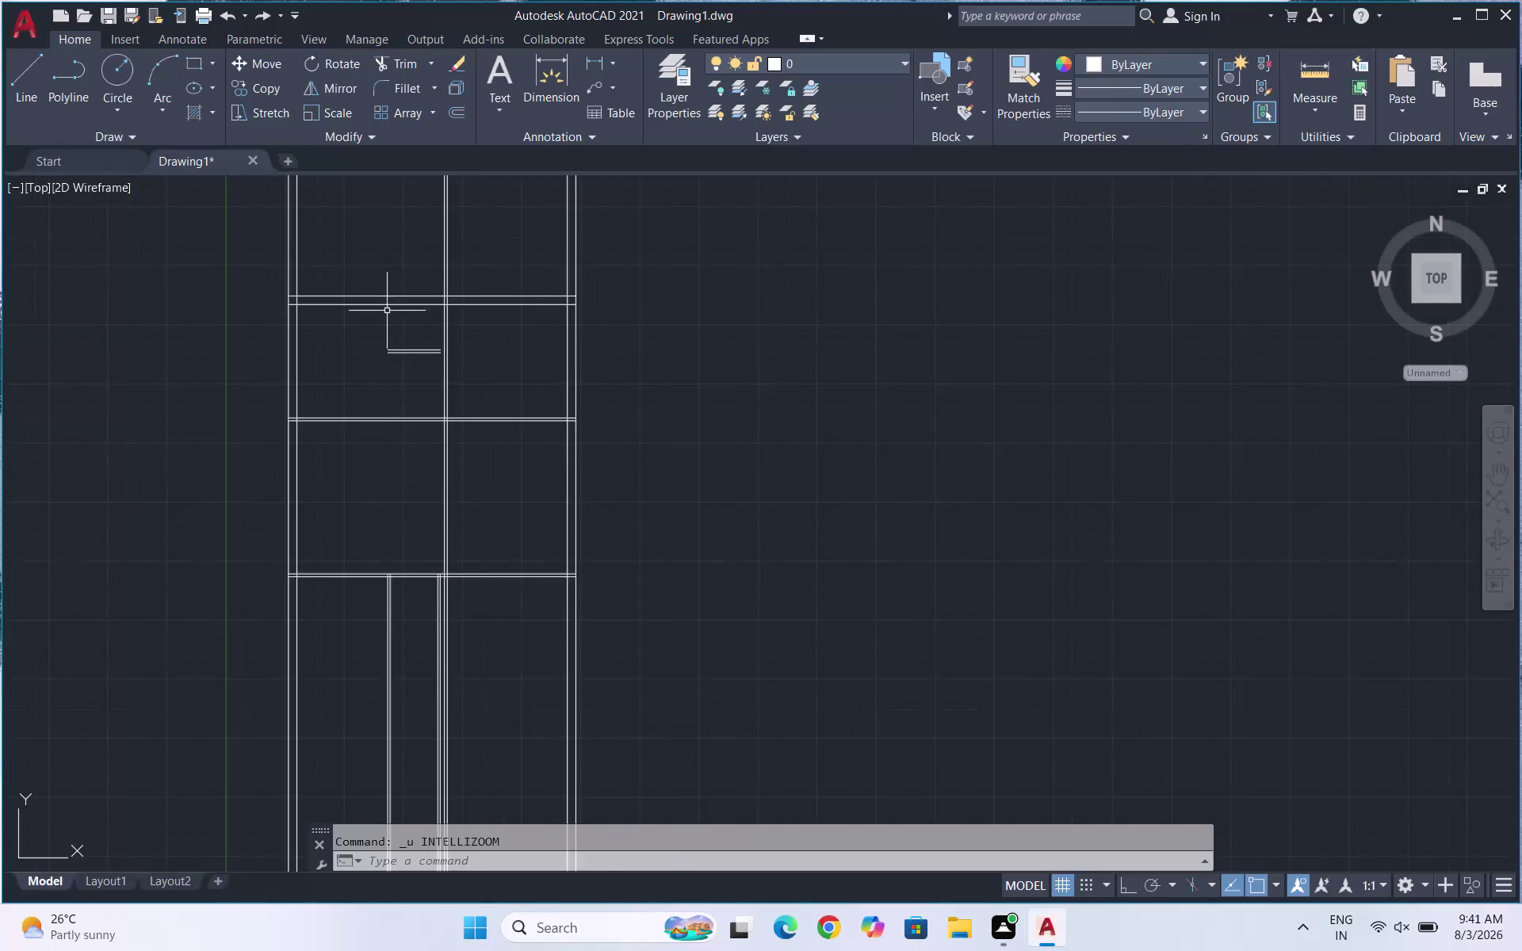
Undo the last two Offset operations.
key(ctrl+z)
key(ctrl+z)
scroll(down, 3)
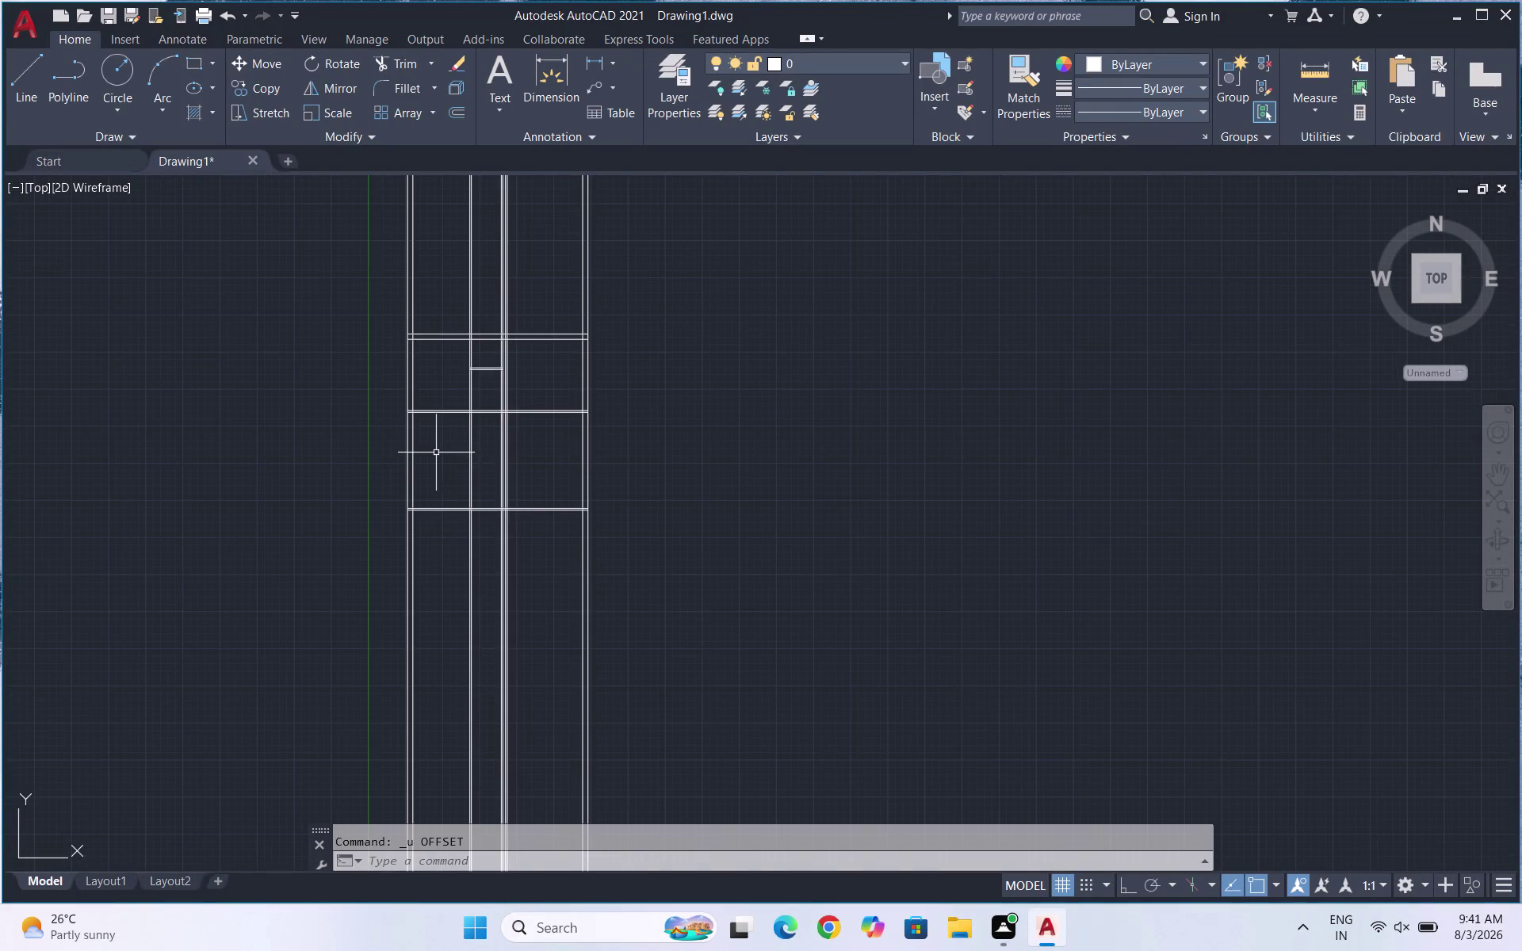
scroll(up, 3)
scroll(down, 3)
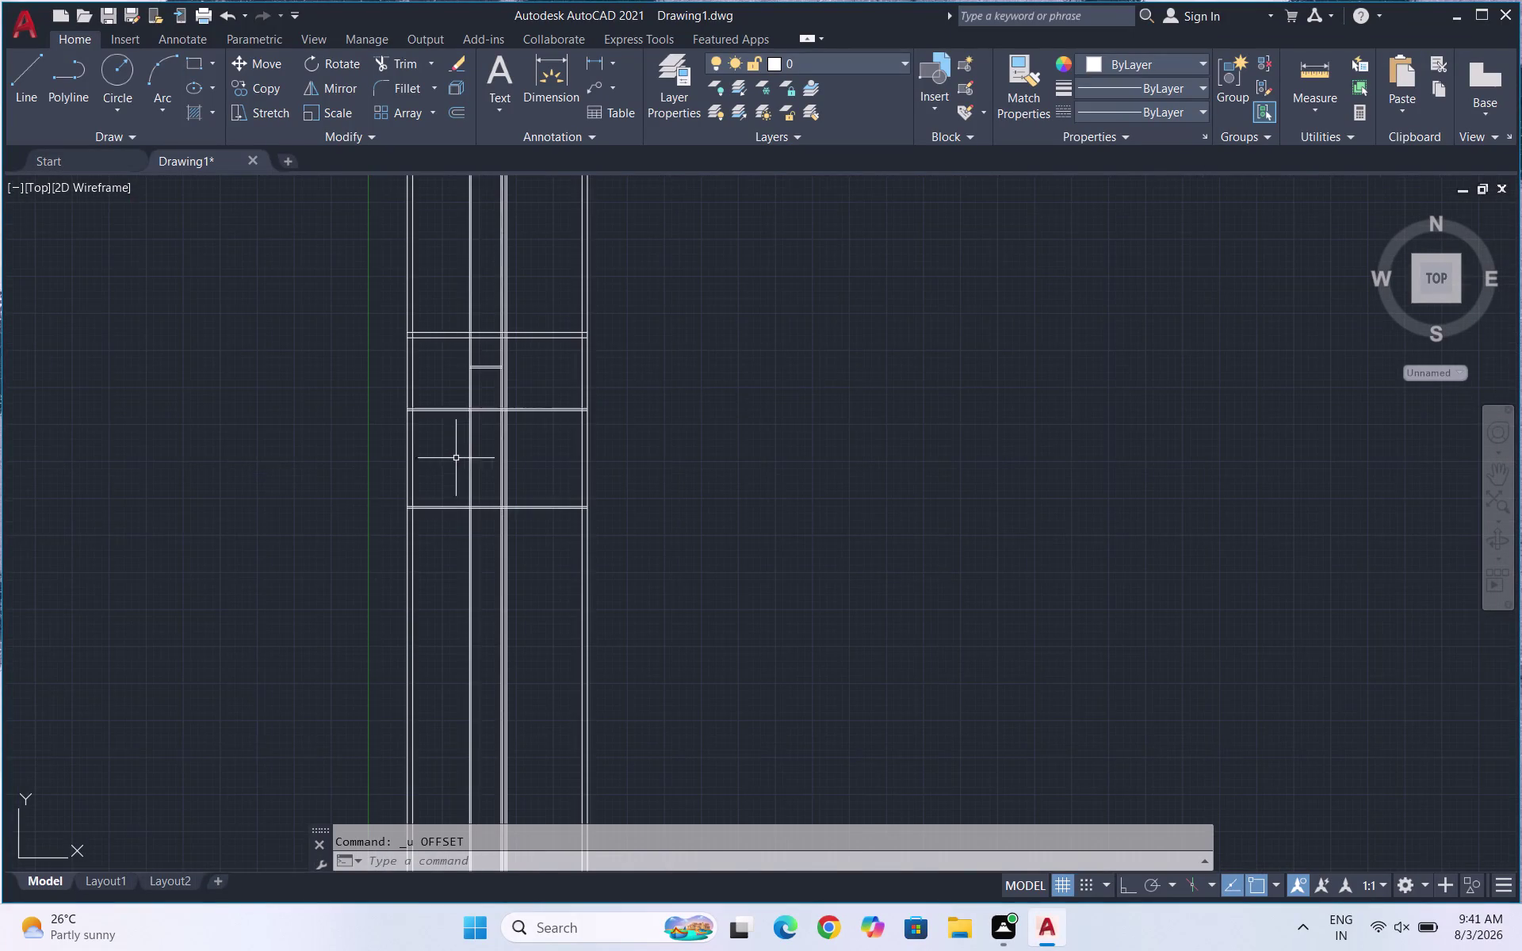
scroll(up, 3)
Start Trim with TR, then pan and zoom around the partition lines.
text(T)
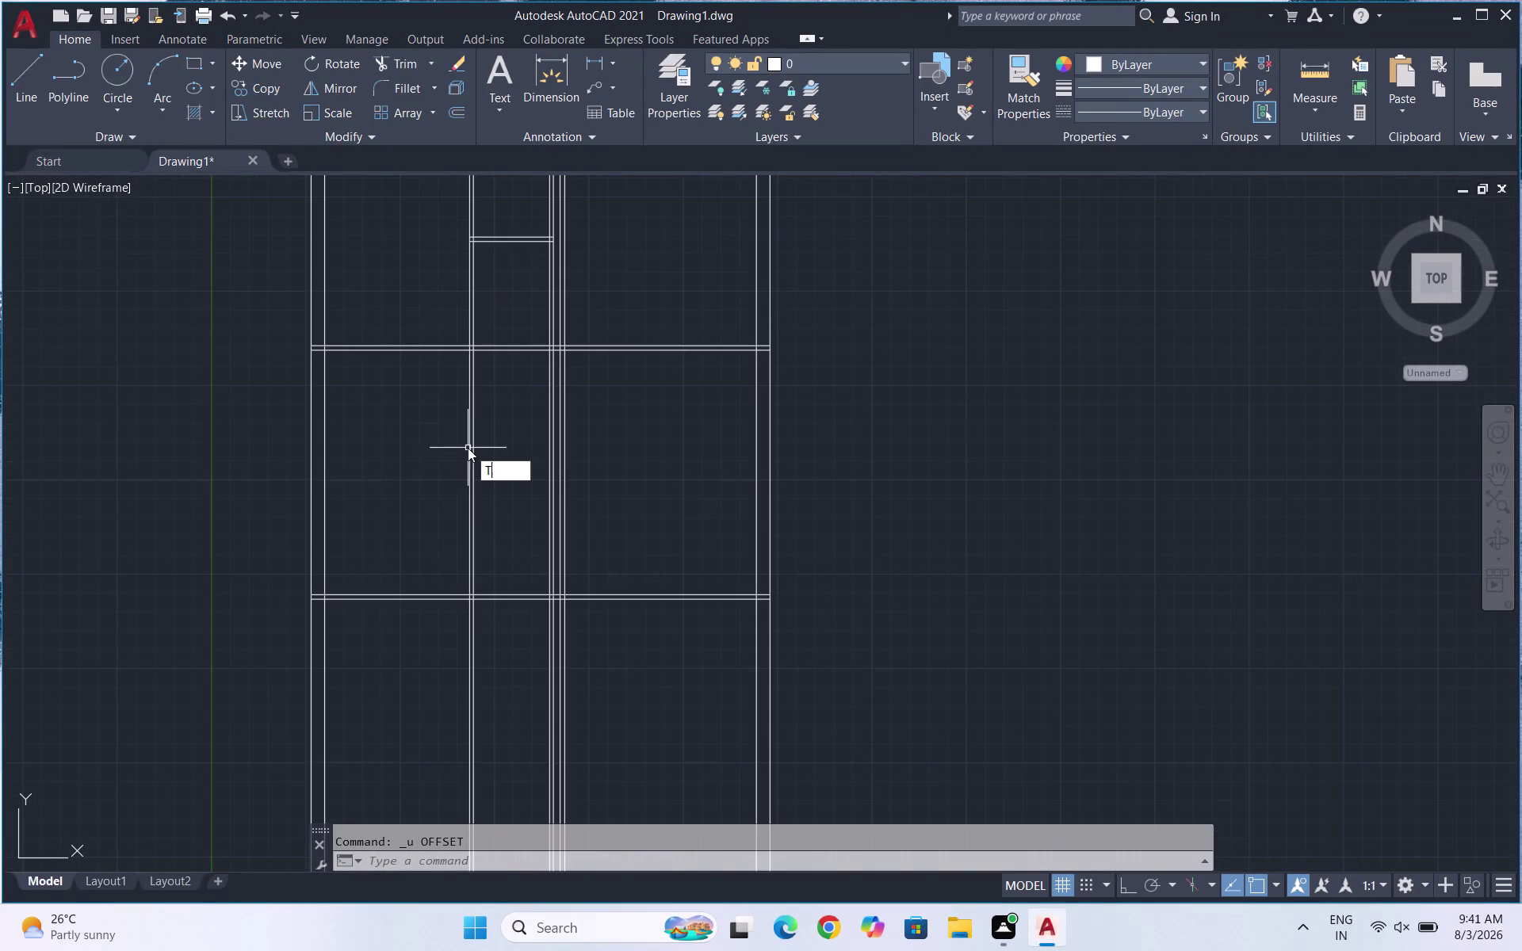
text(R)
key(Return)
key(Return)
drag(494, 473, 451, 488)
scroll(up, 3)
scroll(down, 3)
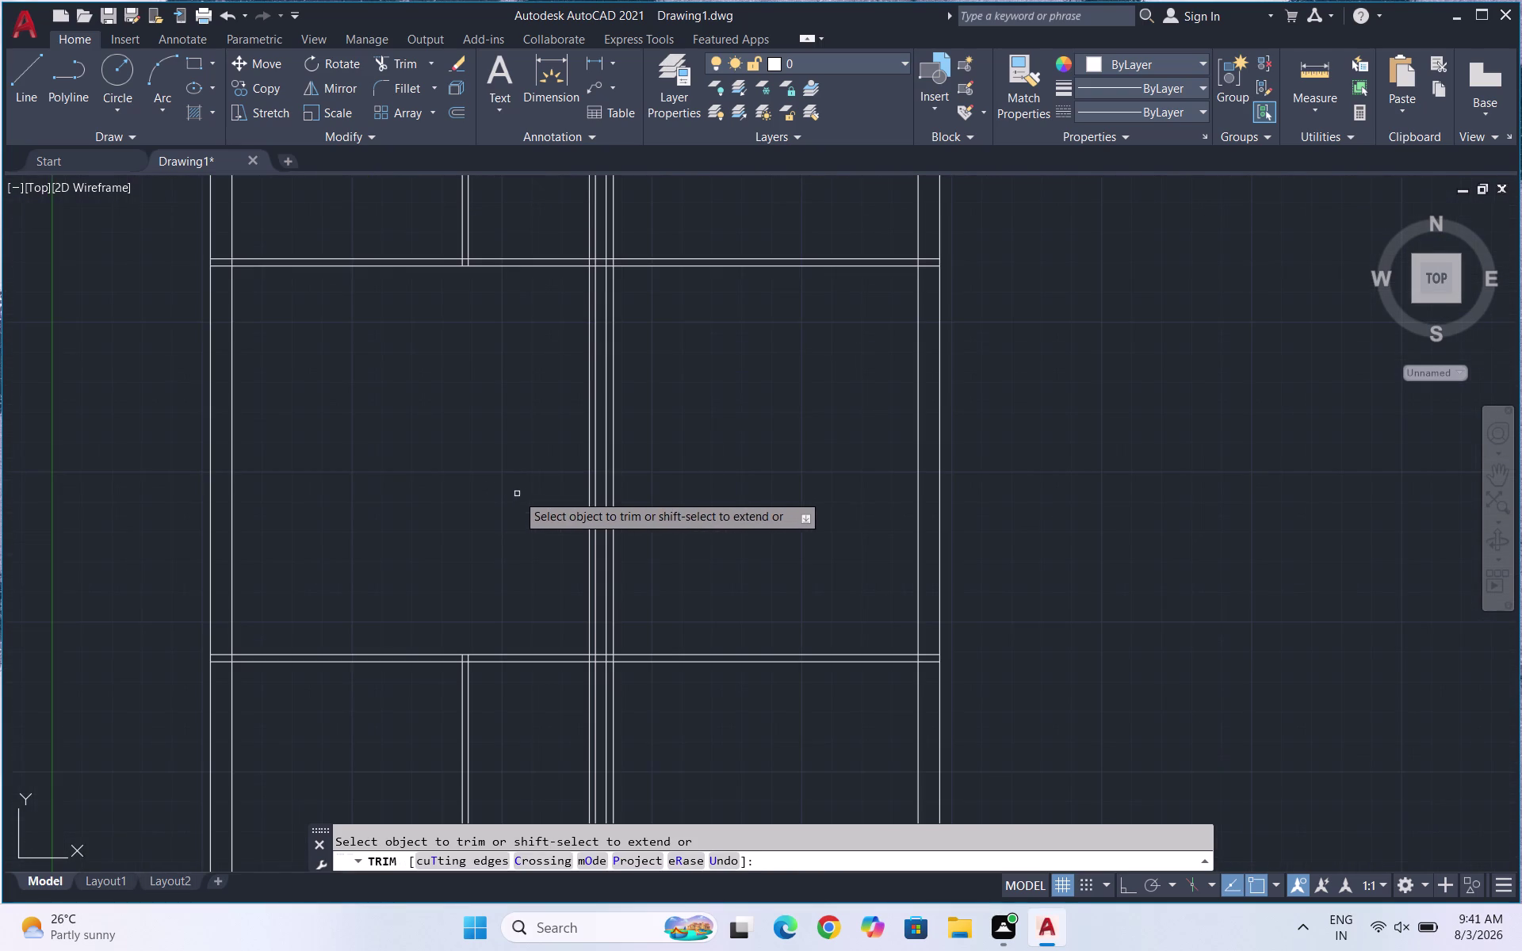
scroll(up, 3)
drag(630, 487, 521, 527)
scroll(down, 3)
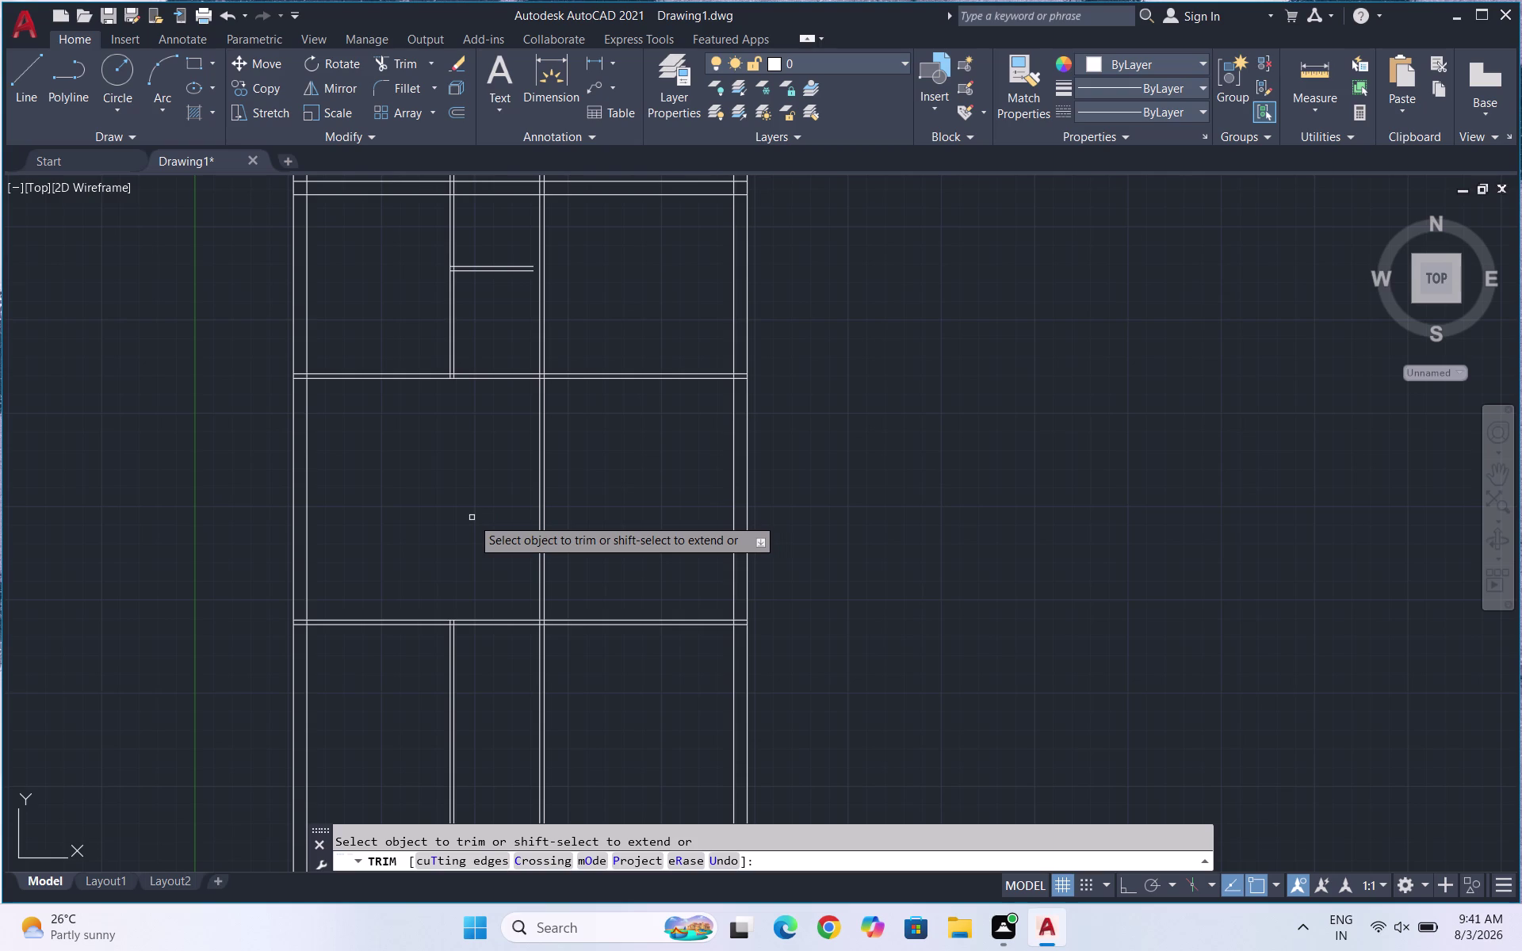
scroll(down, 3)
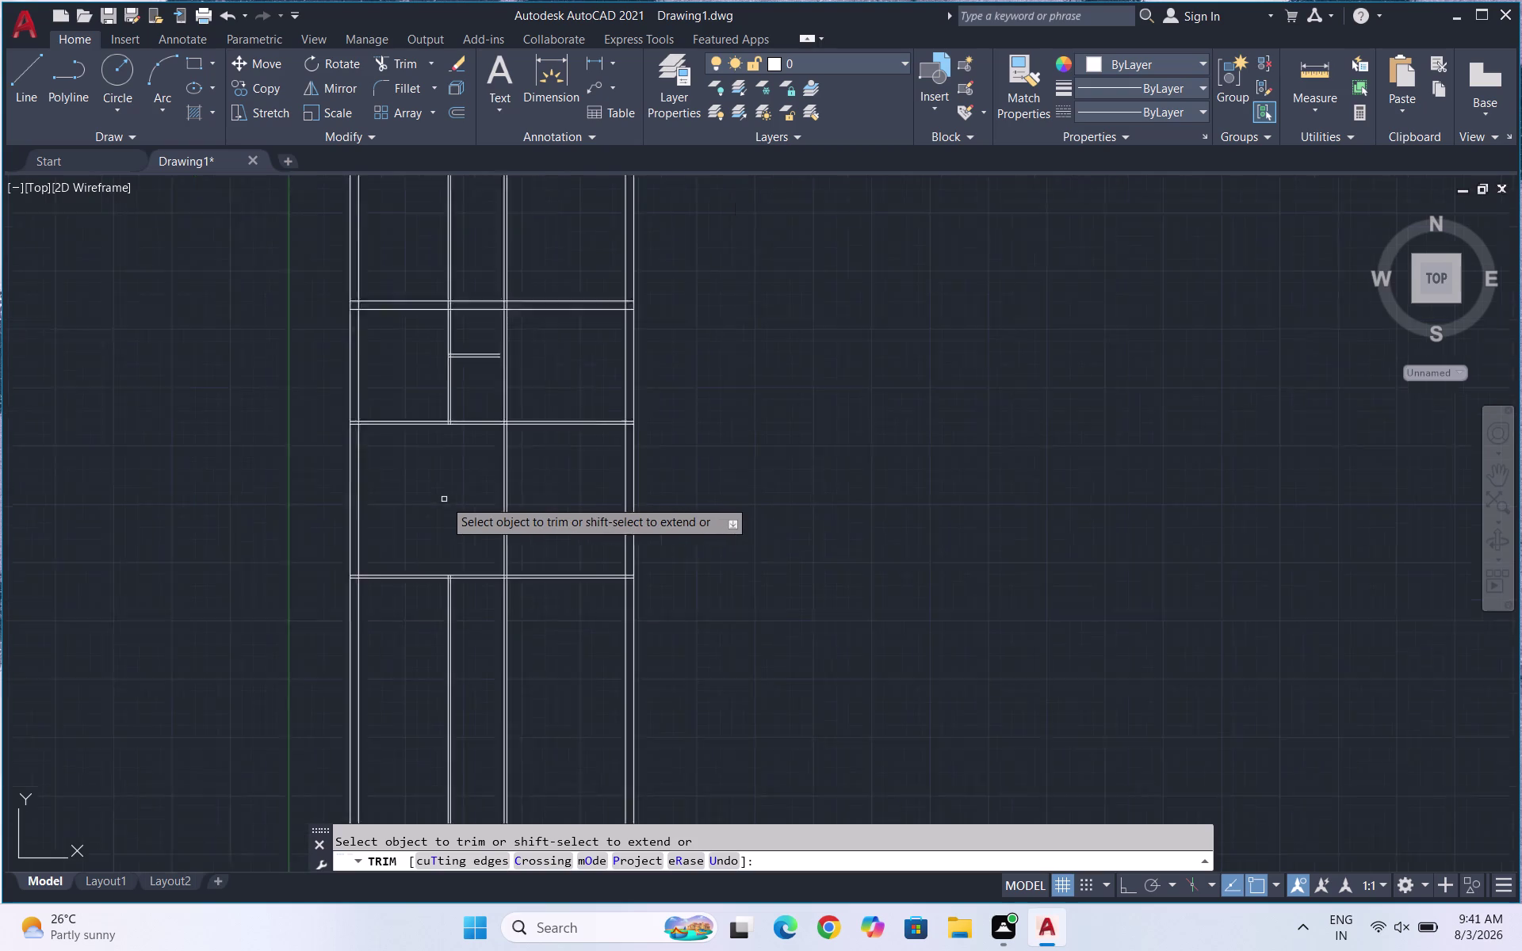
scroll(down, 3)
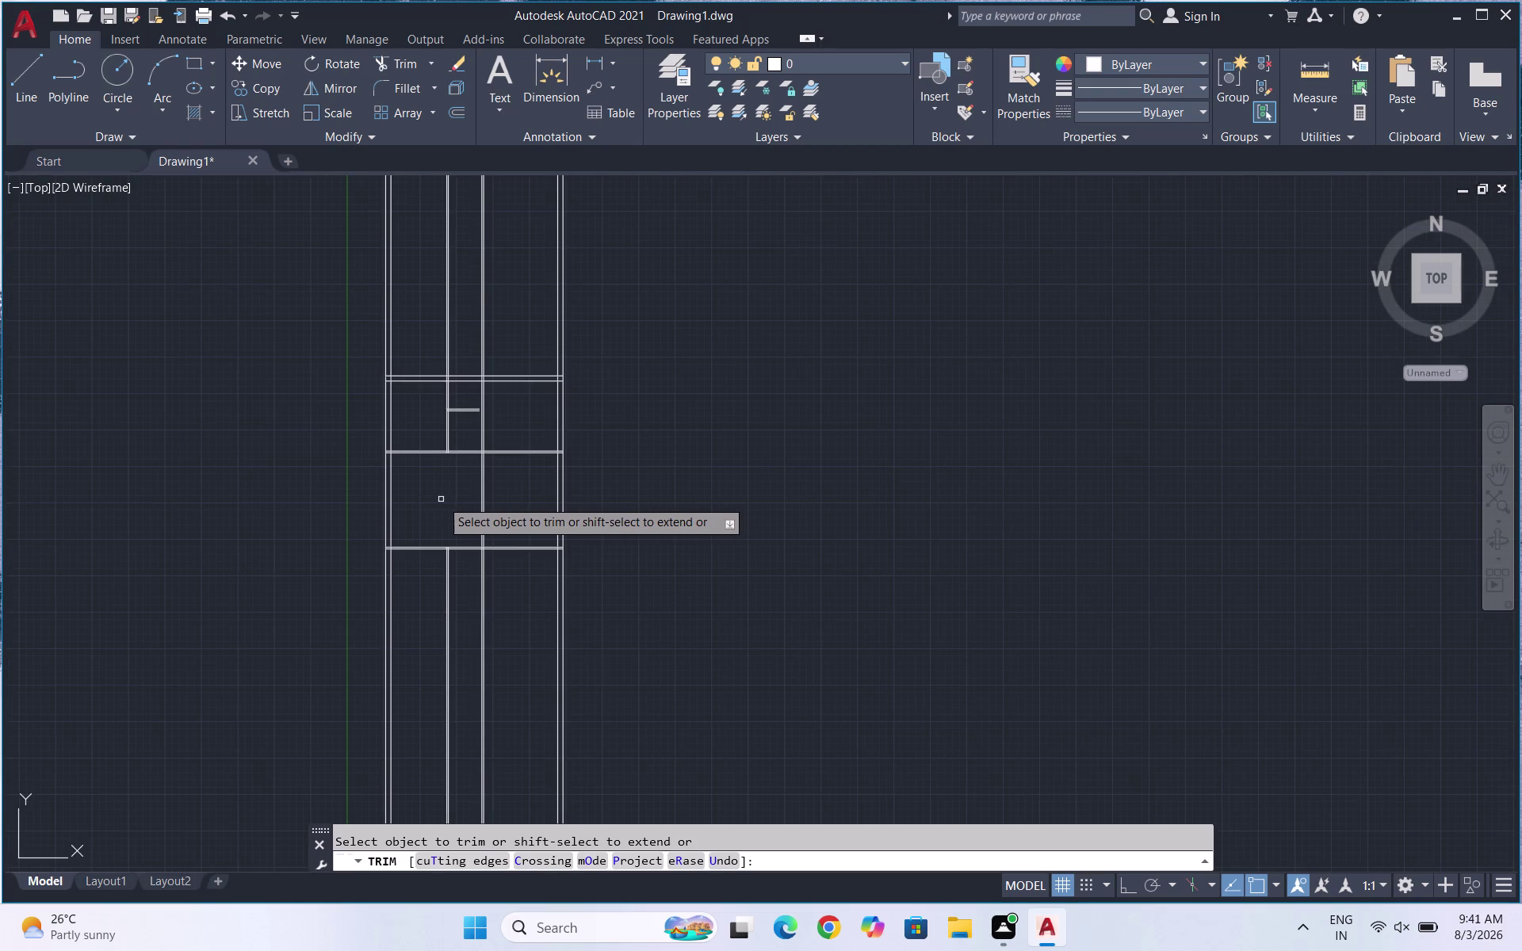
scroll(up, 3)
scroll(up, 3)
click(1301, 117)
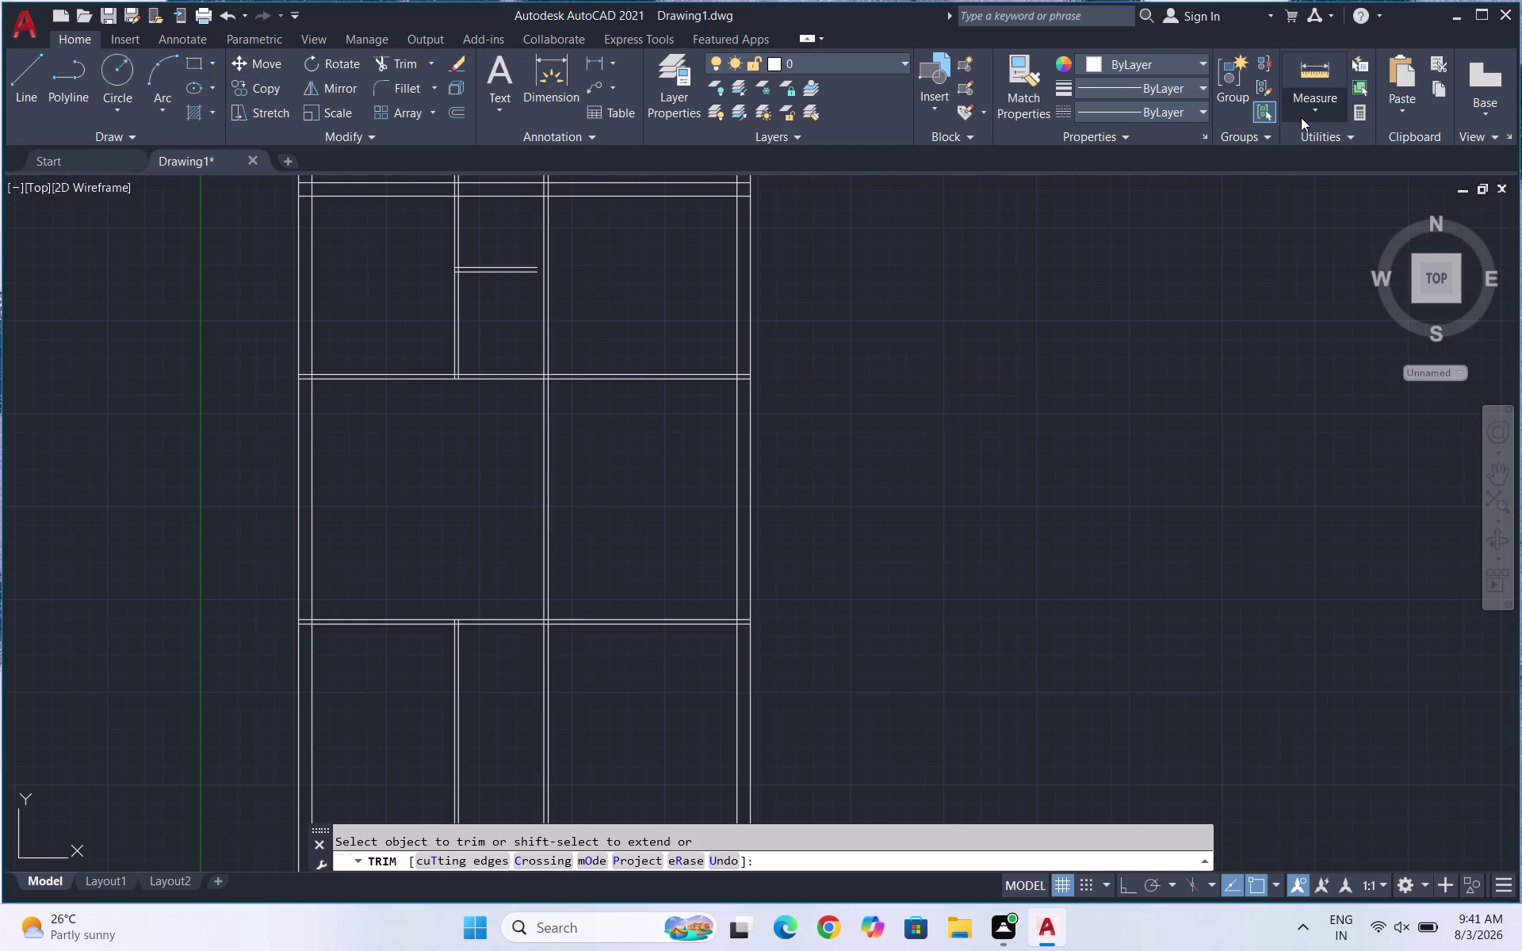
Measure the distance between the middle room's wall faces, reading 13', then zoom out.
click(1305, 129)
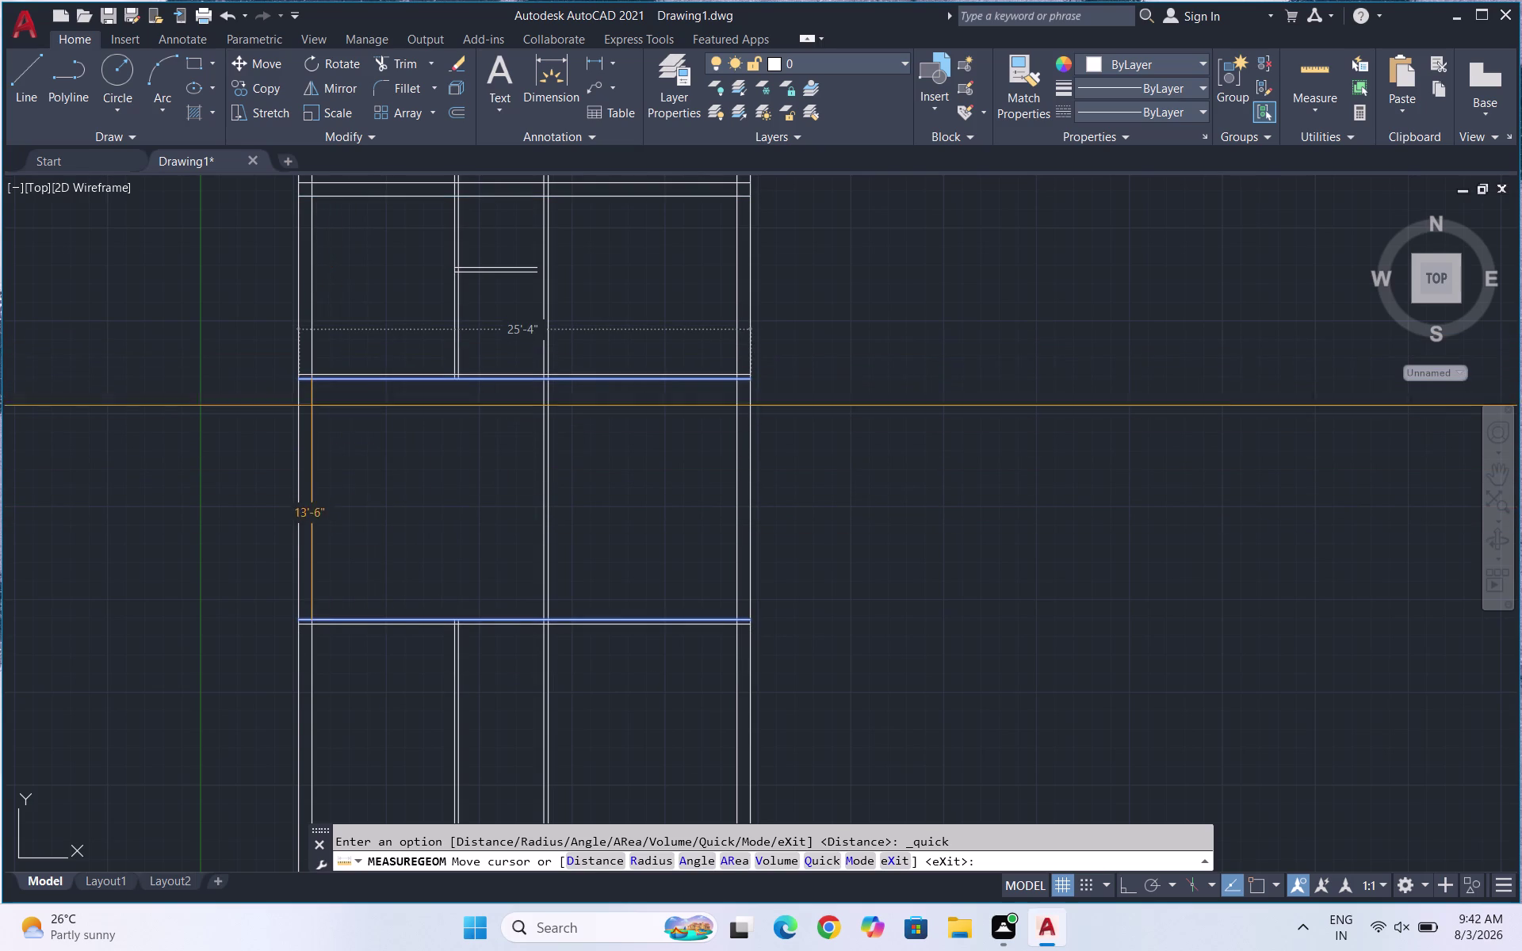
click(1326, 119)
click(1335, 195)
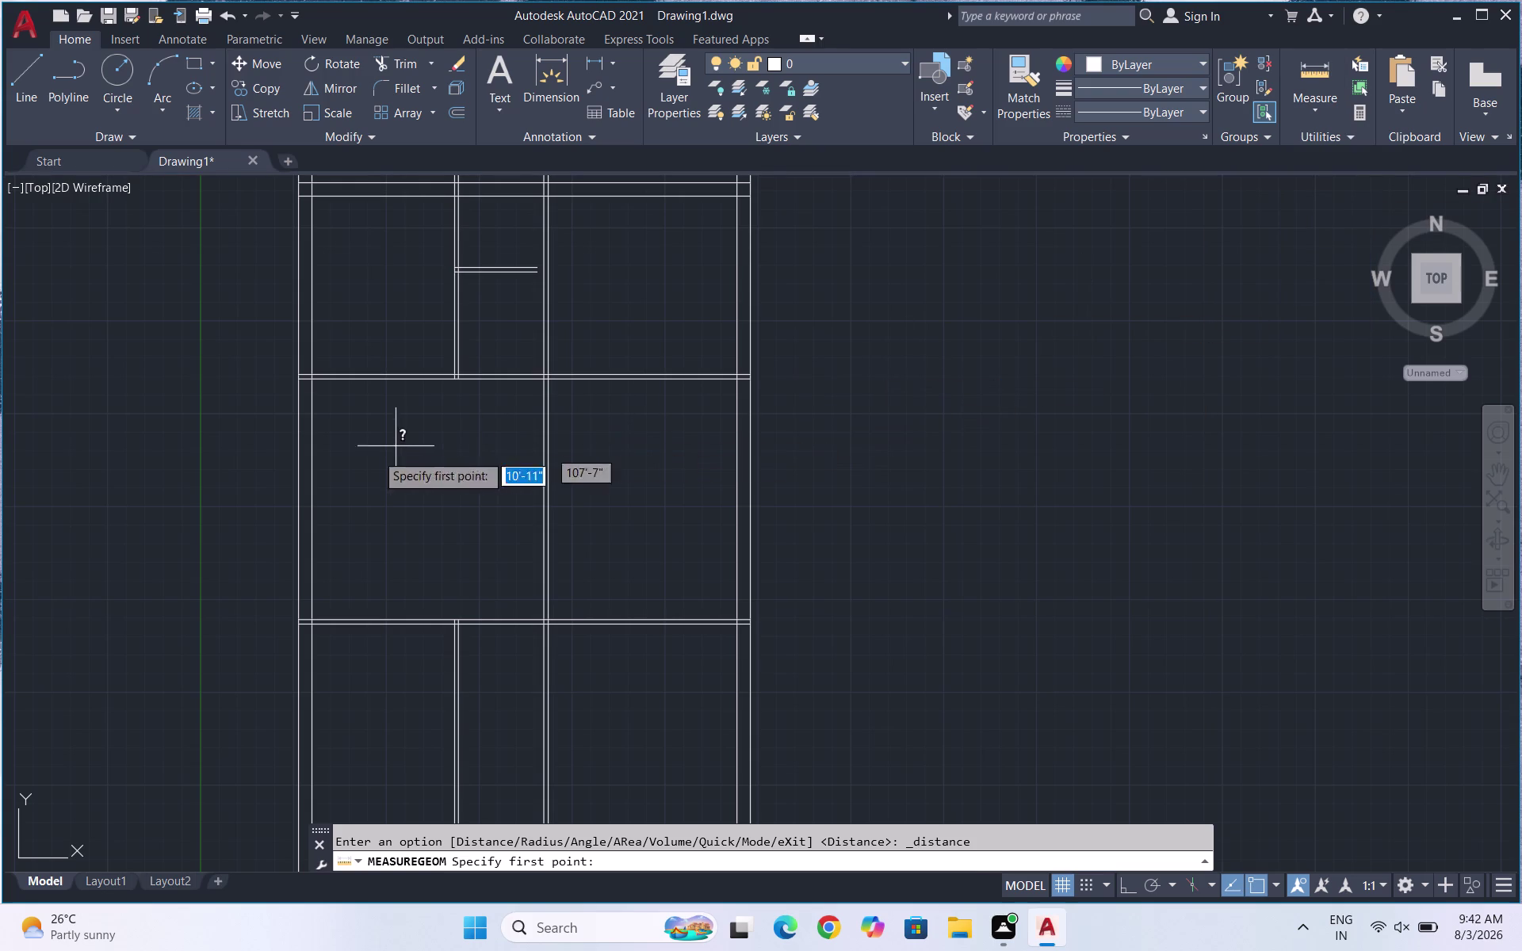
click(312, 486)
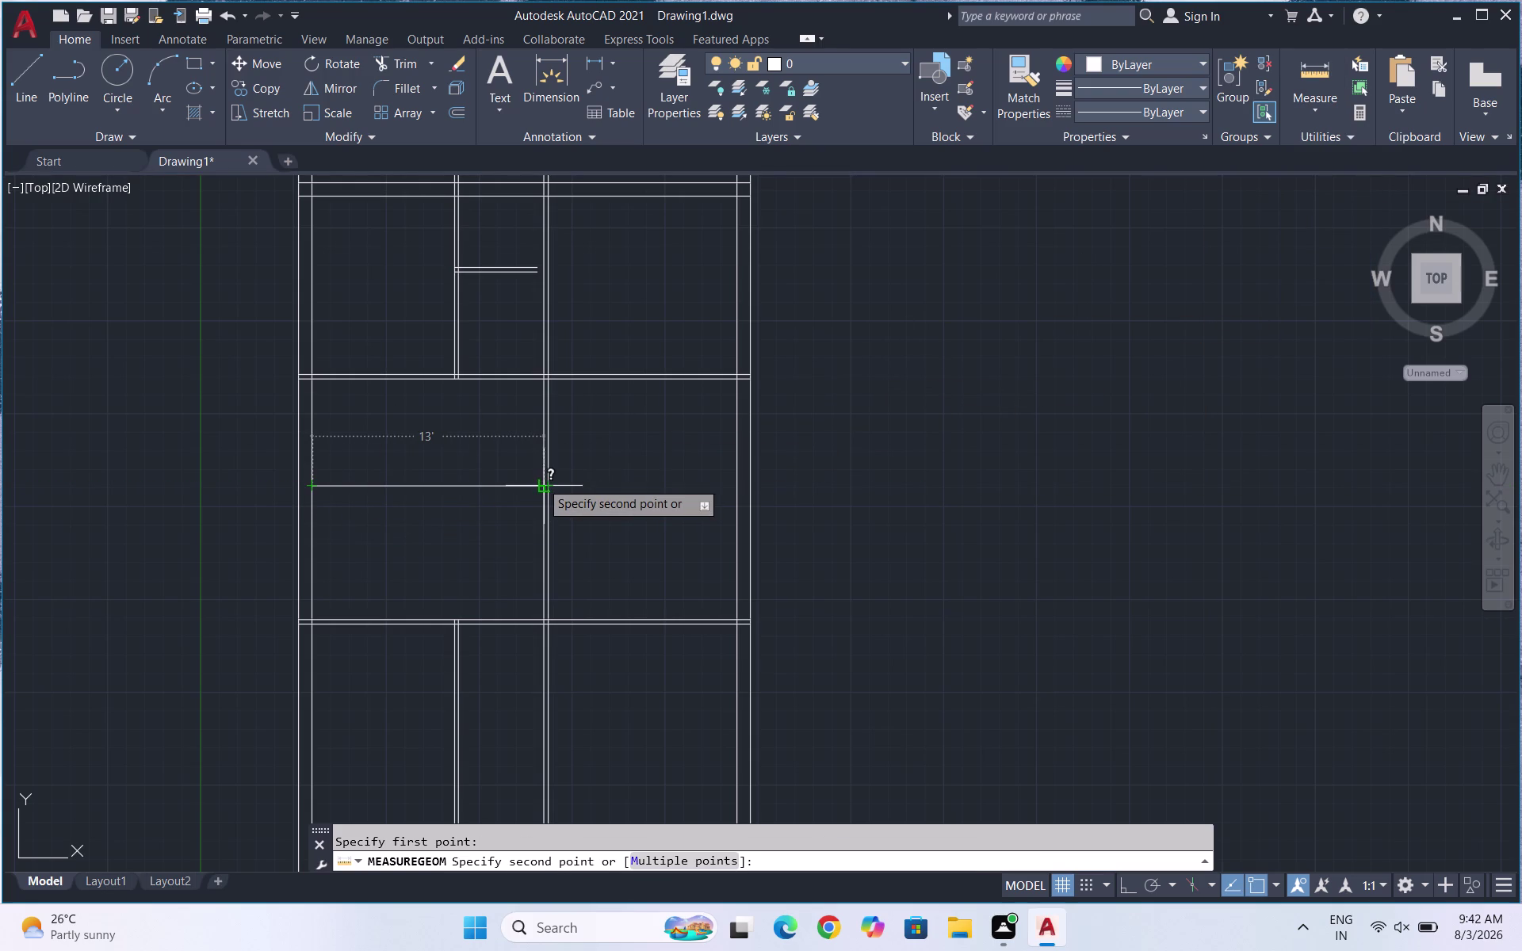
scroll(up, 3)
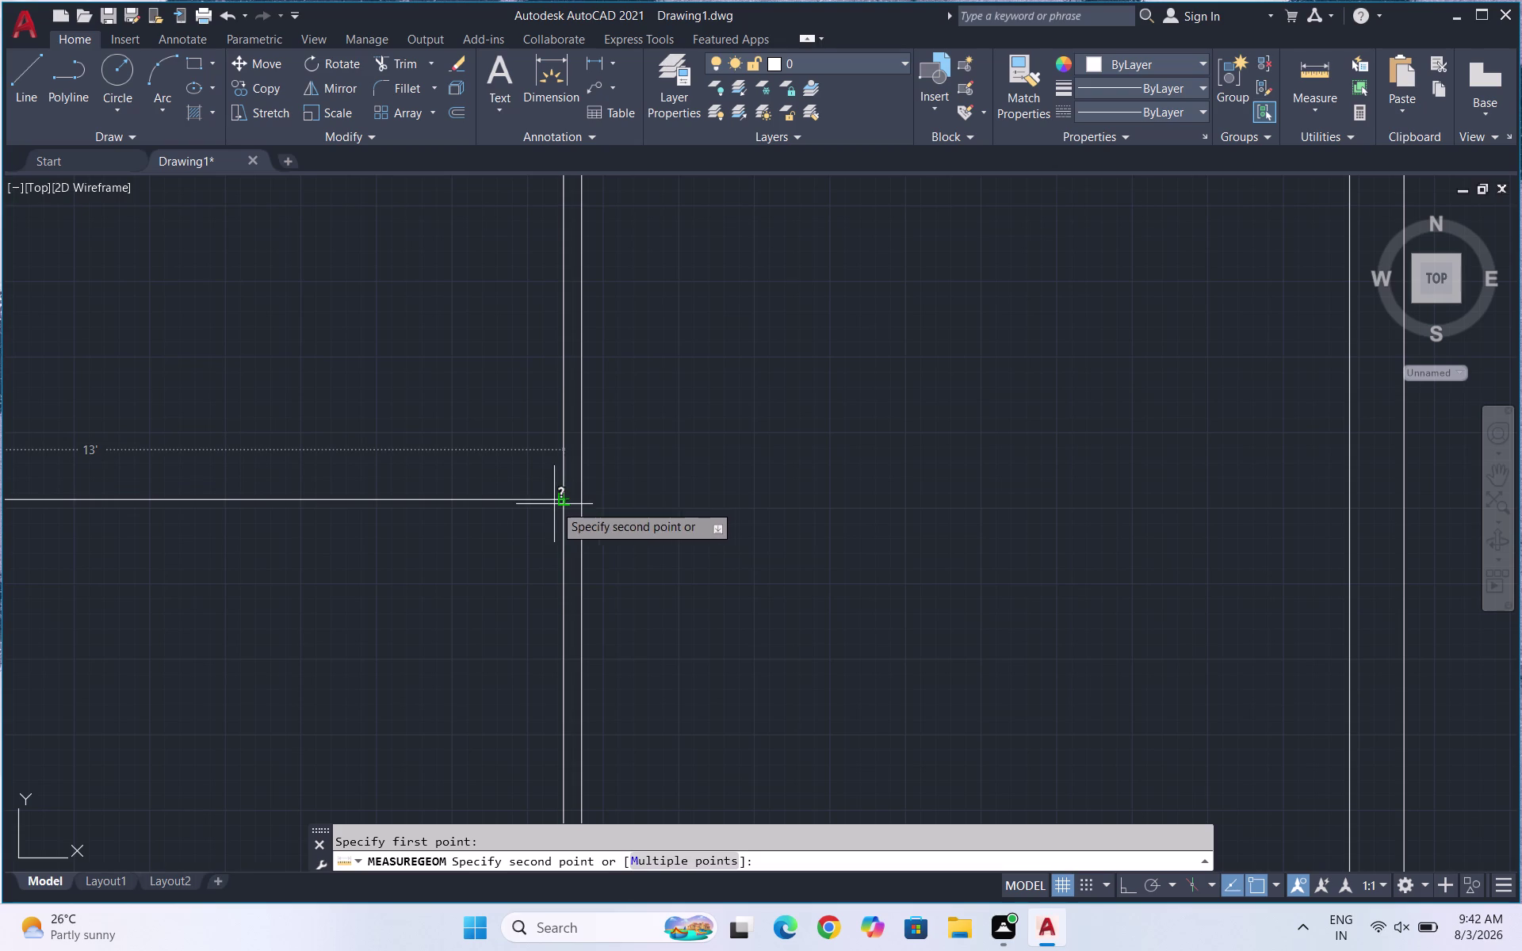
key(Escape)
scroll(down, 3)
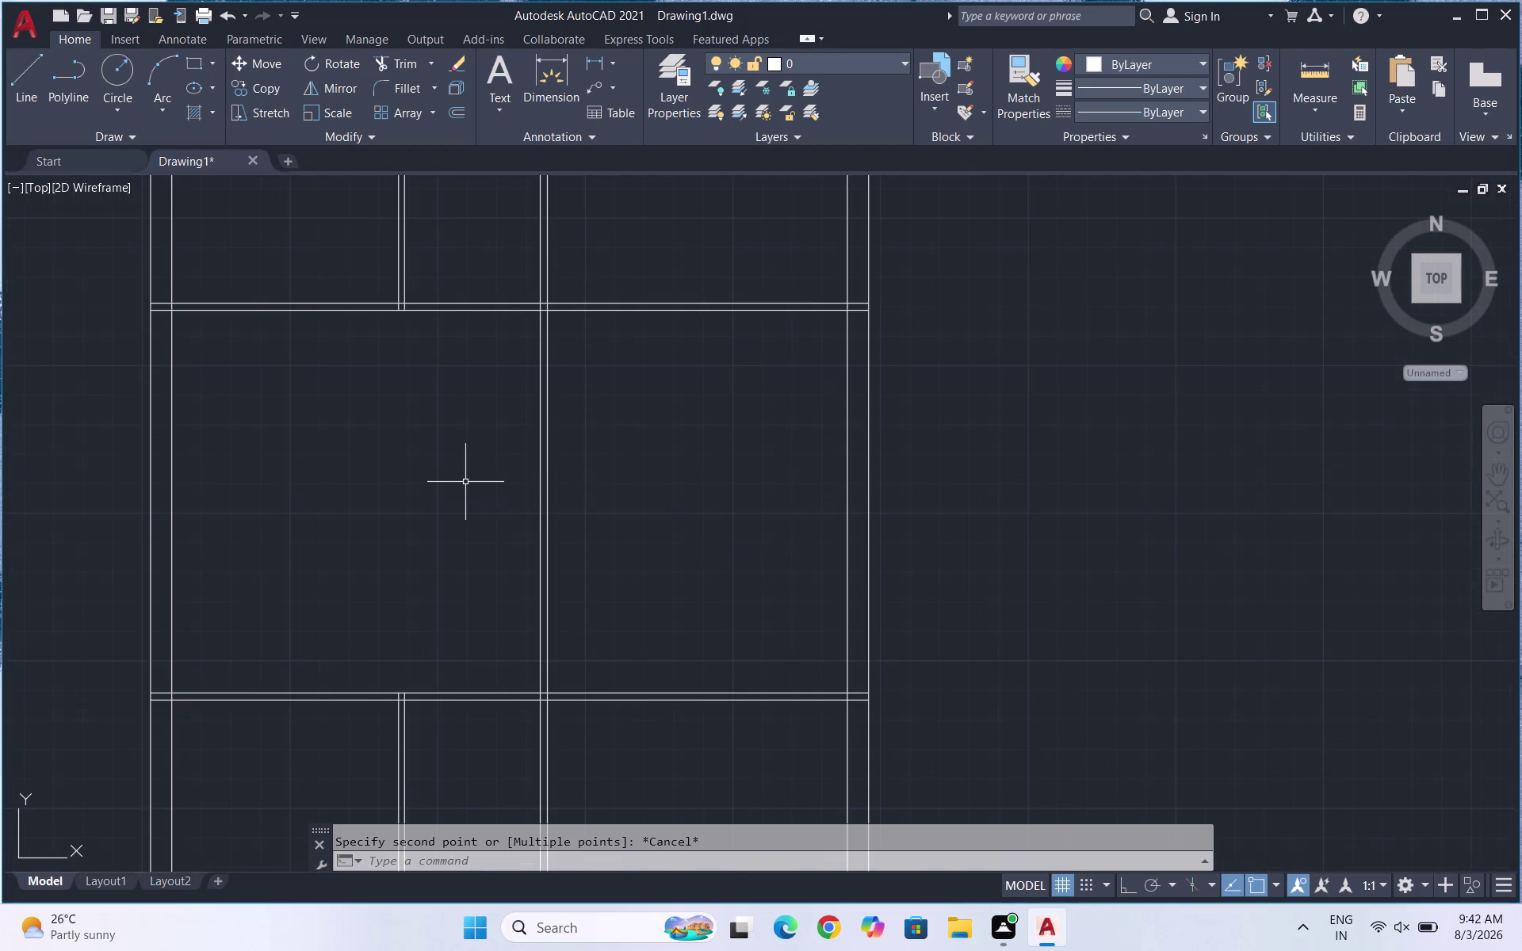
scroll(down, 3)
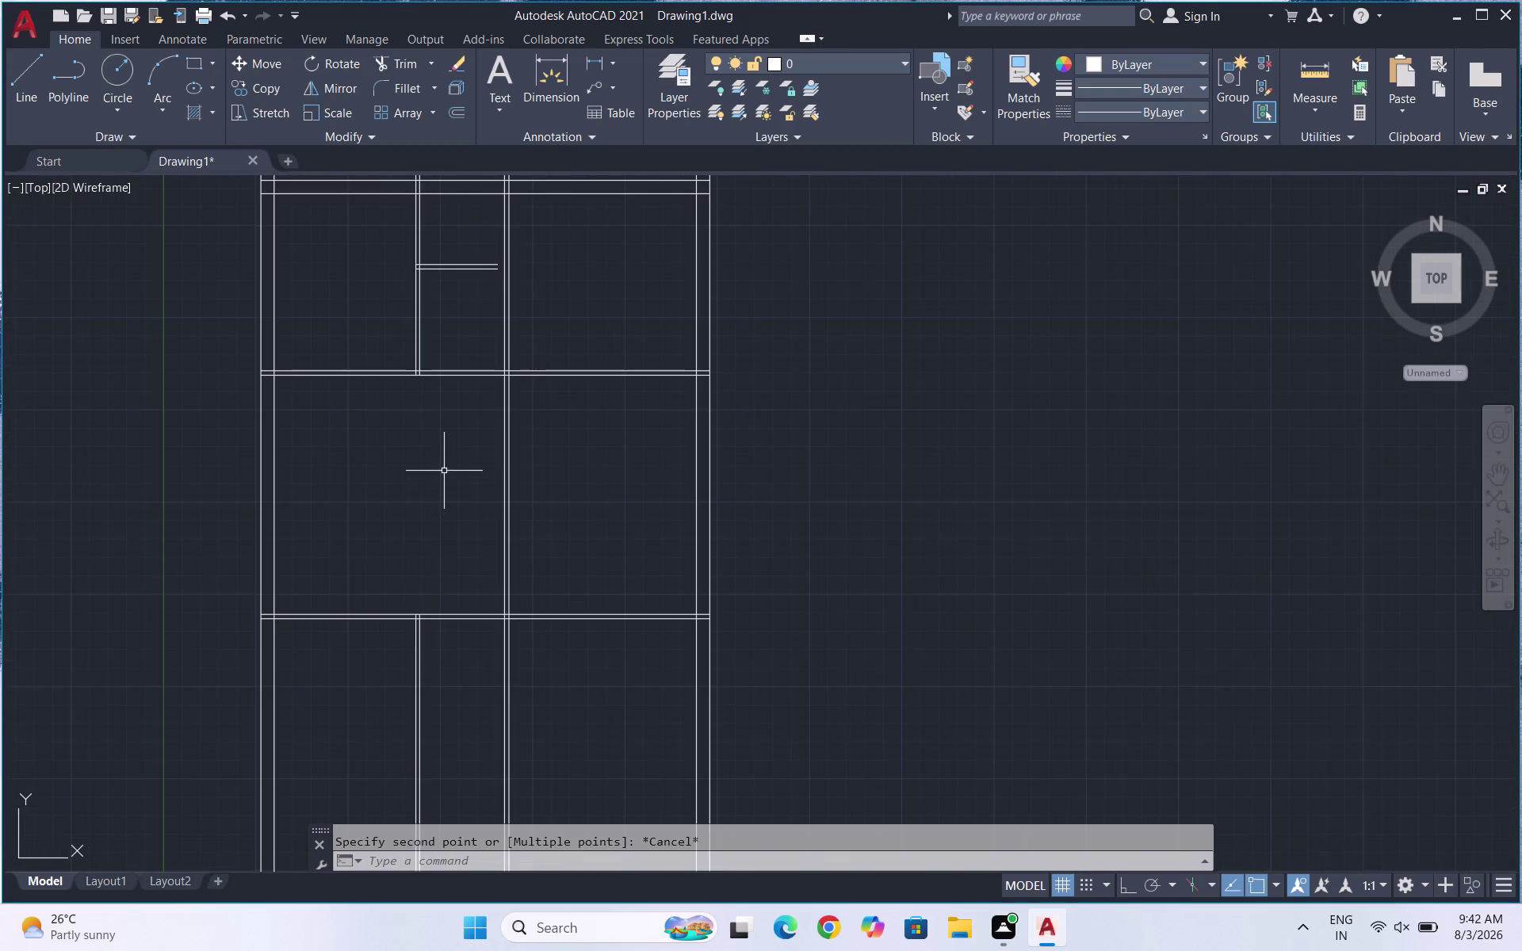
scroll(down, 3)
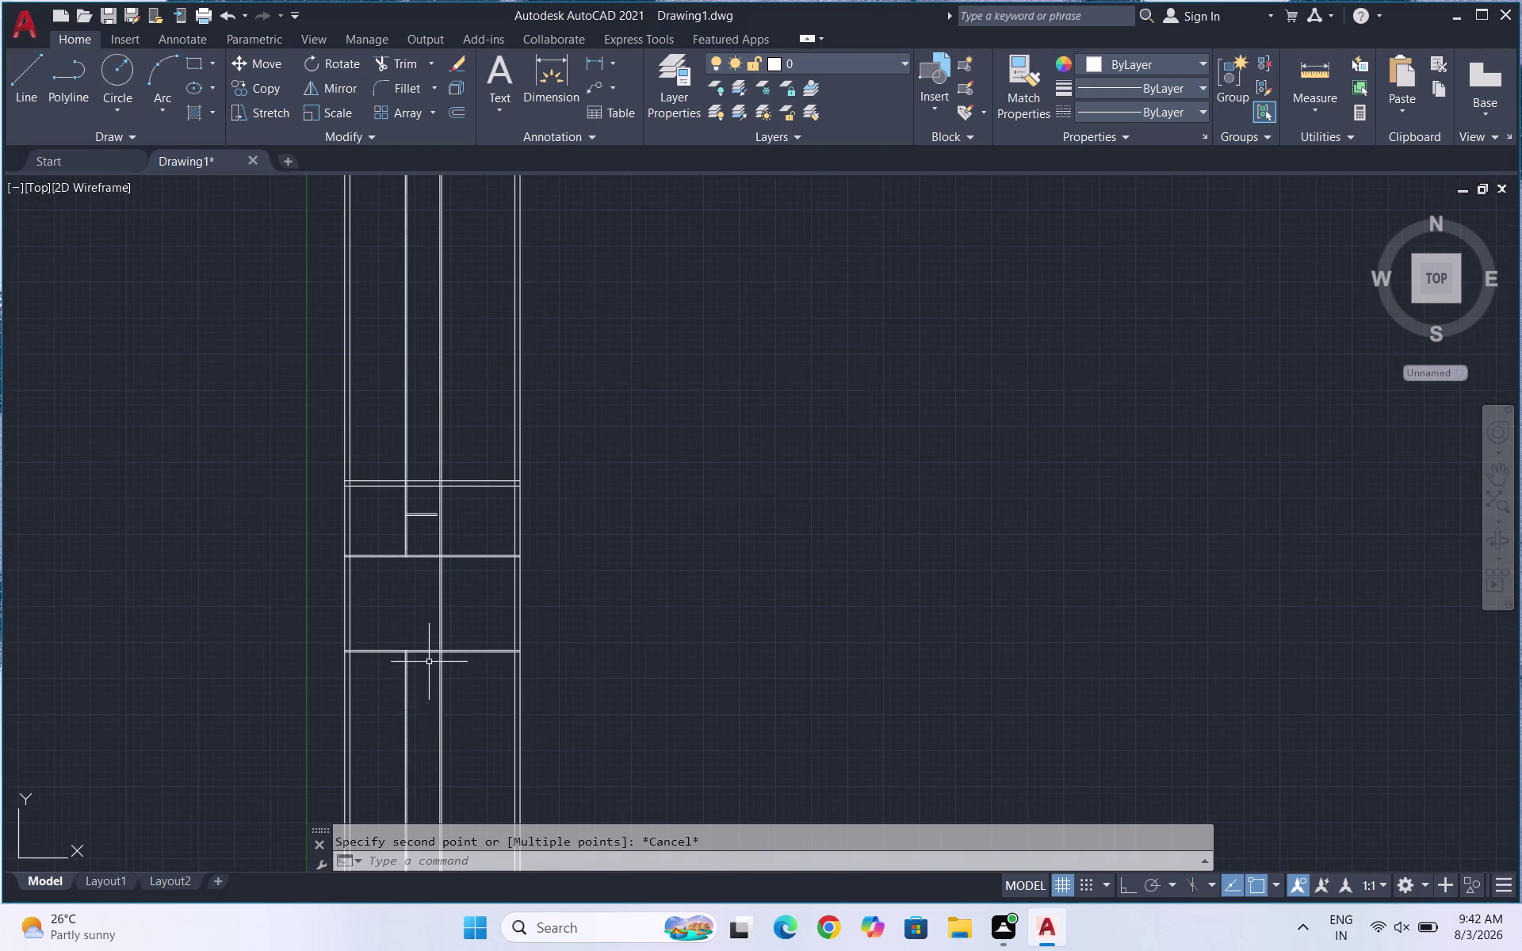
scroll(down, 3)
scroll(up, 3)
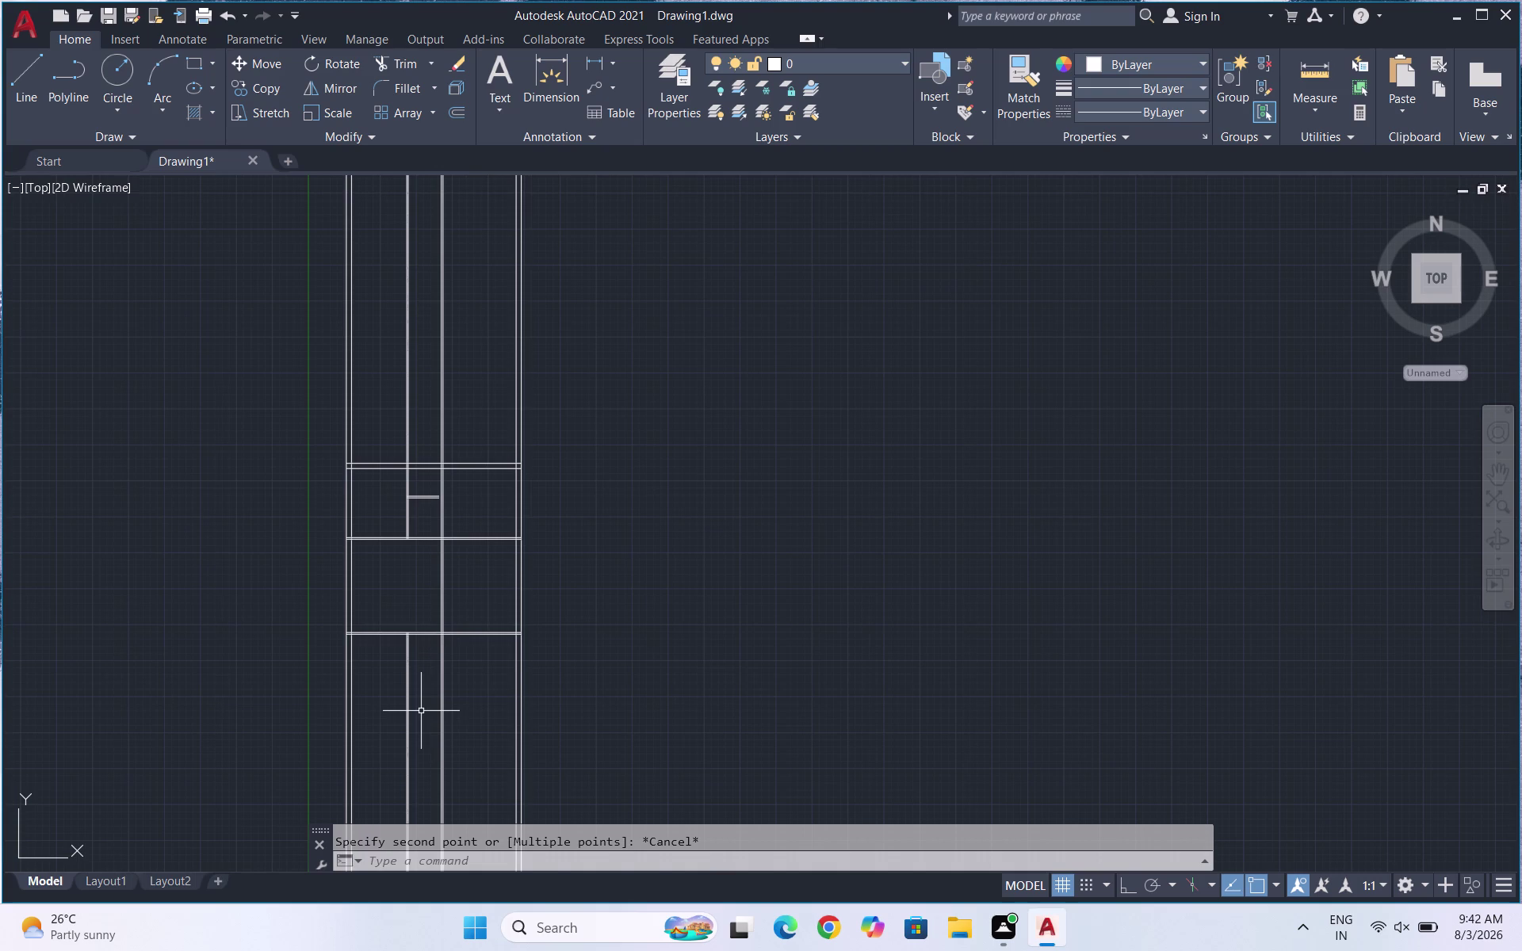
scroll(up, 3)
Try offsetting the wall line at 10' and then at 9", cancelling both.
key(o)
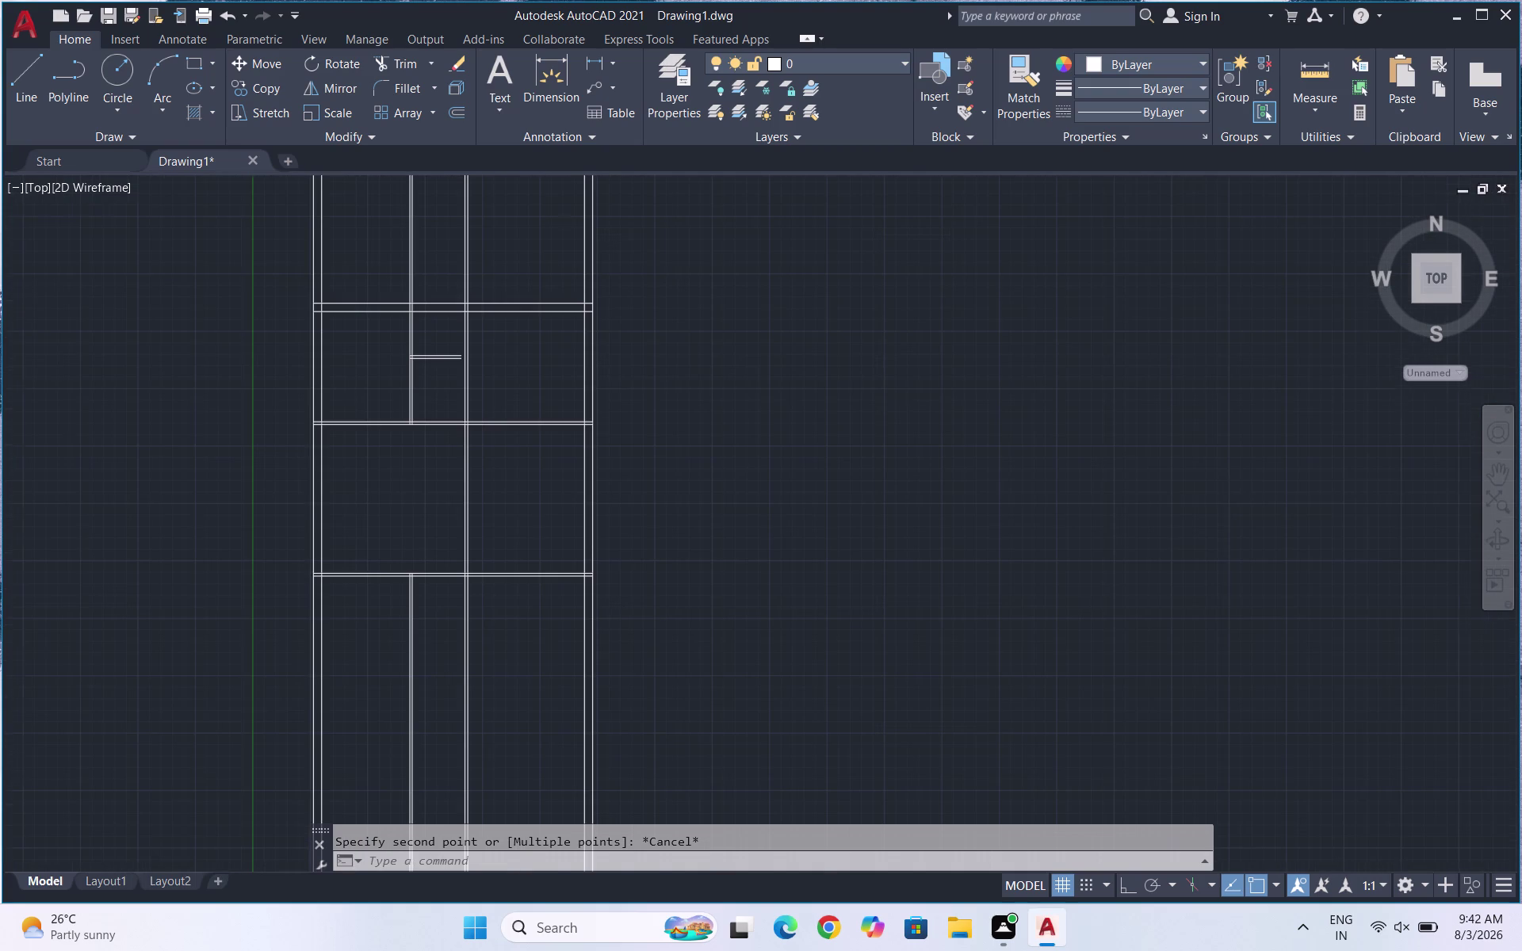
key(Return)
text(10')
key(Return)
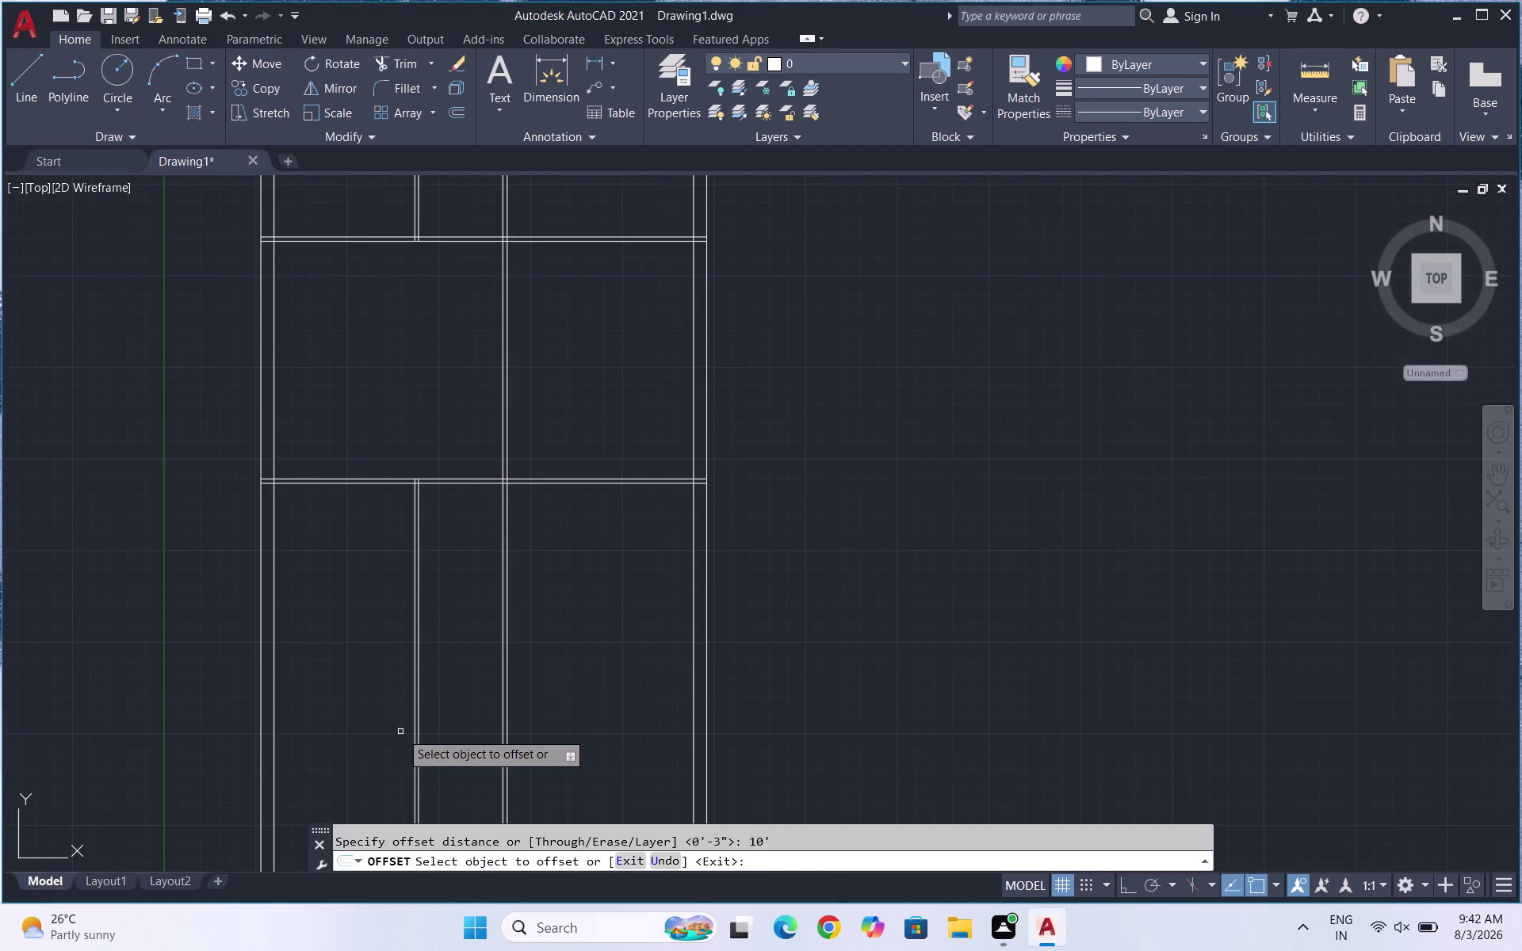
click(349, 485)
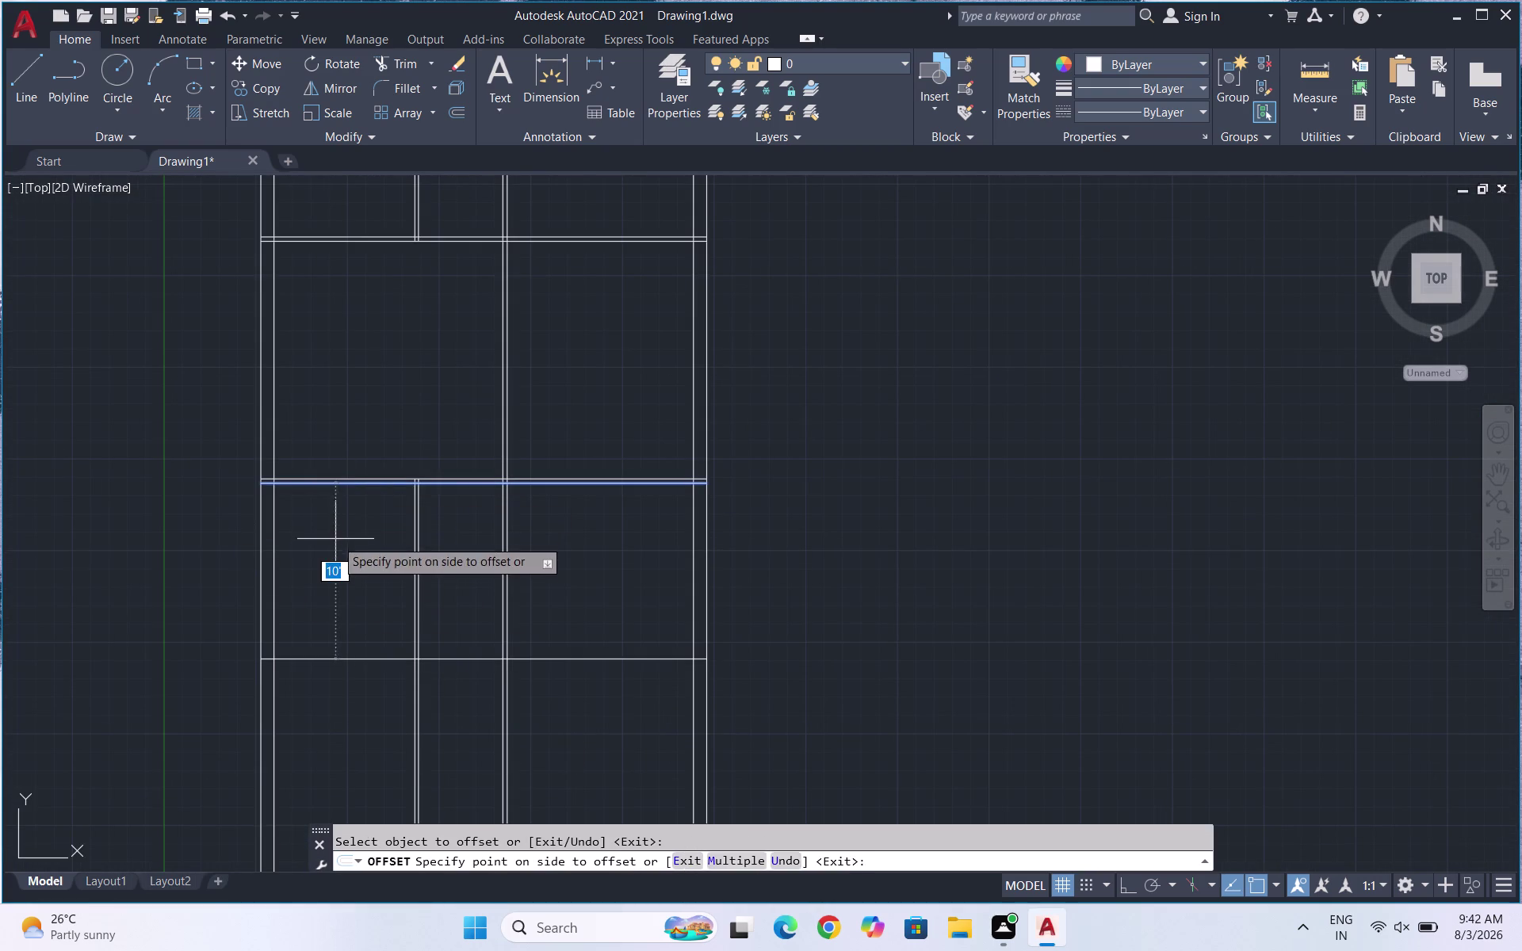
click(335, 543)
key(Escape)
key(o)
key(Return)
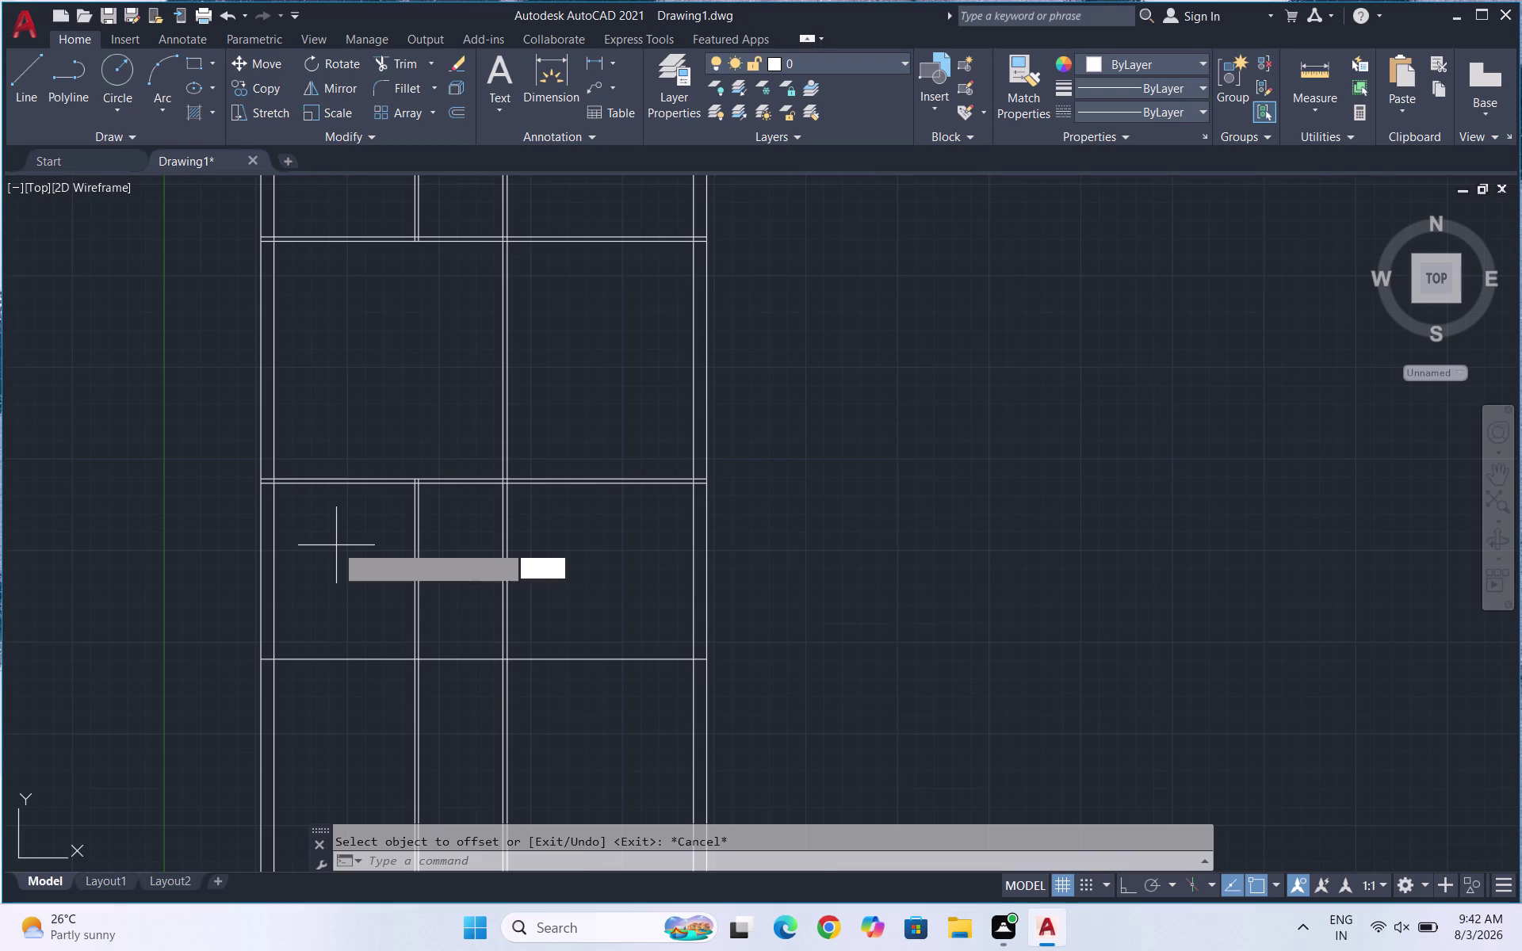
text(9")
key(Return)
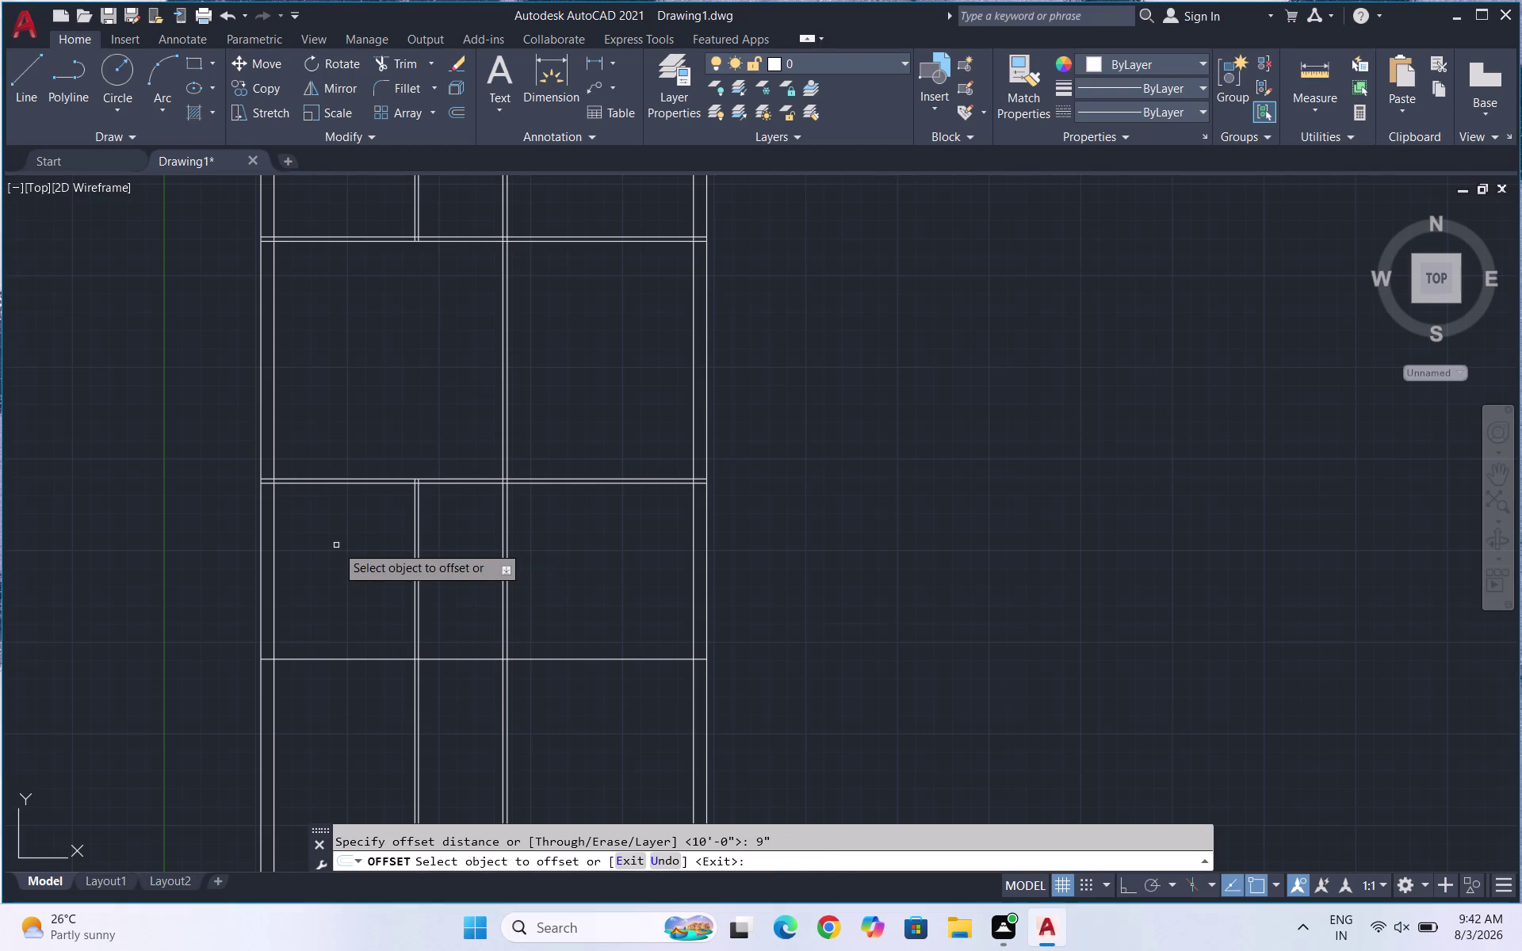
key(Escape)
key(Escape)
Offset the lower horizontal wall line 7" downward to make a double-line bottom wall.
key(o)
key(Return)
text(7")
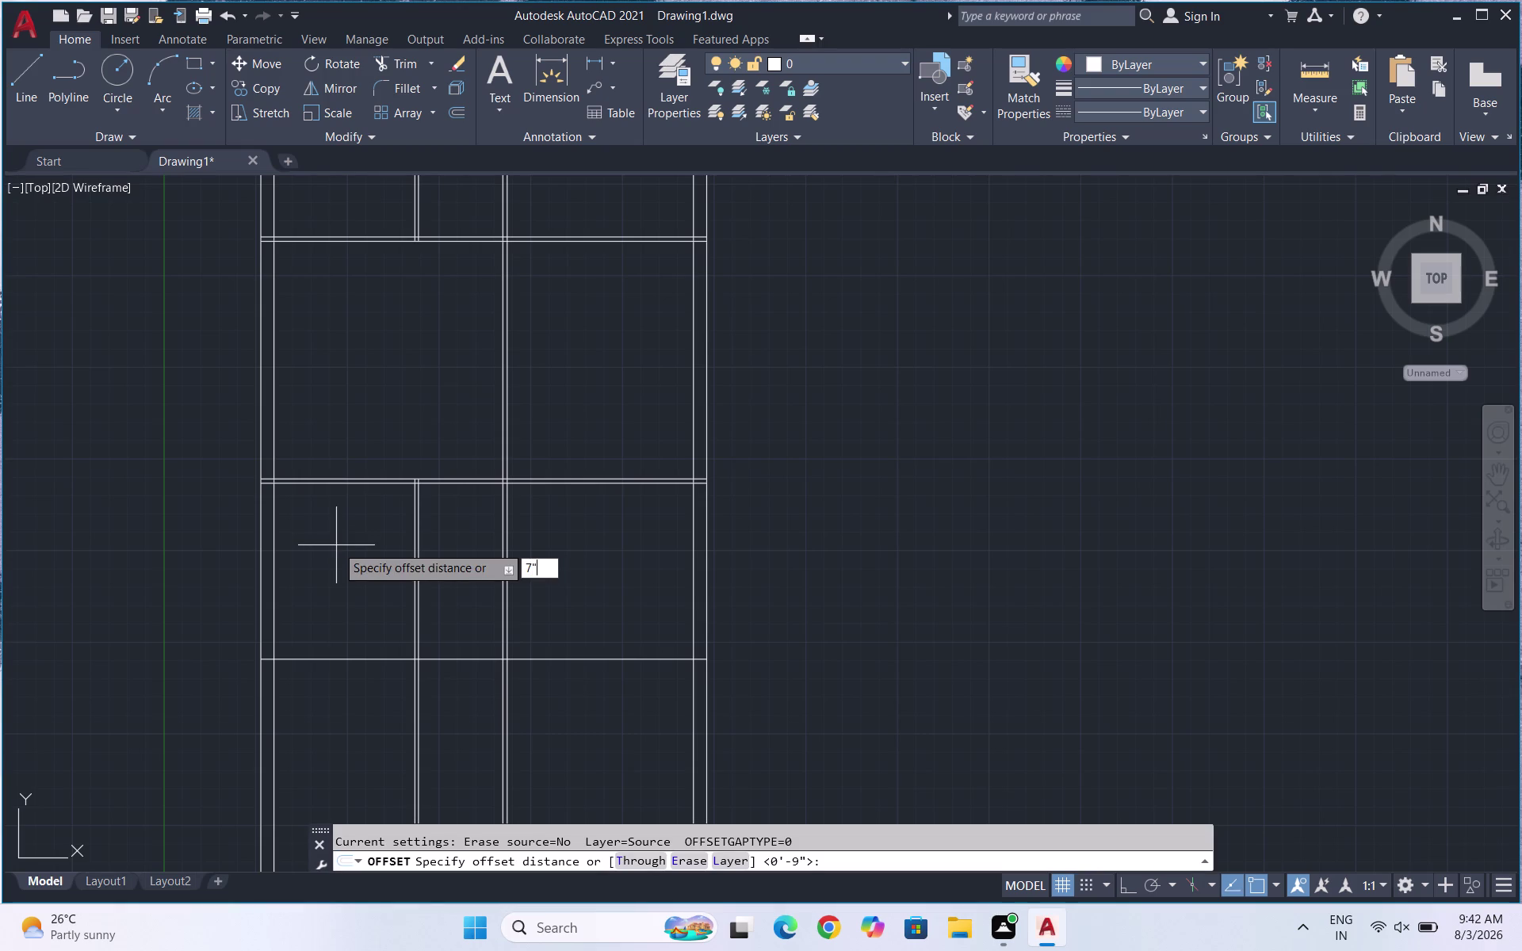
key(Return)
click(336, 657)
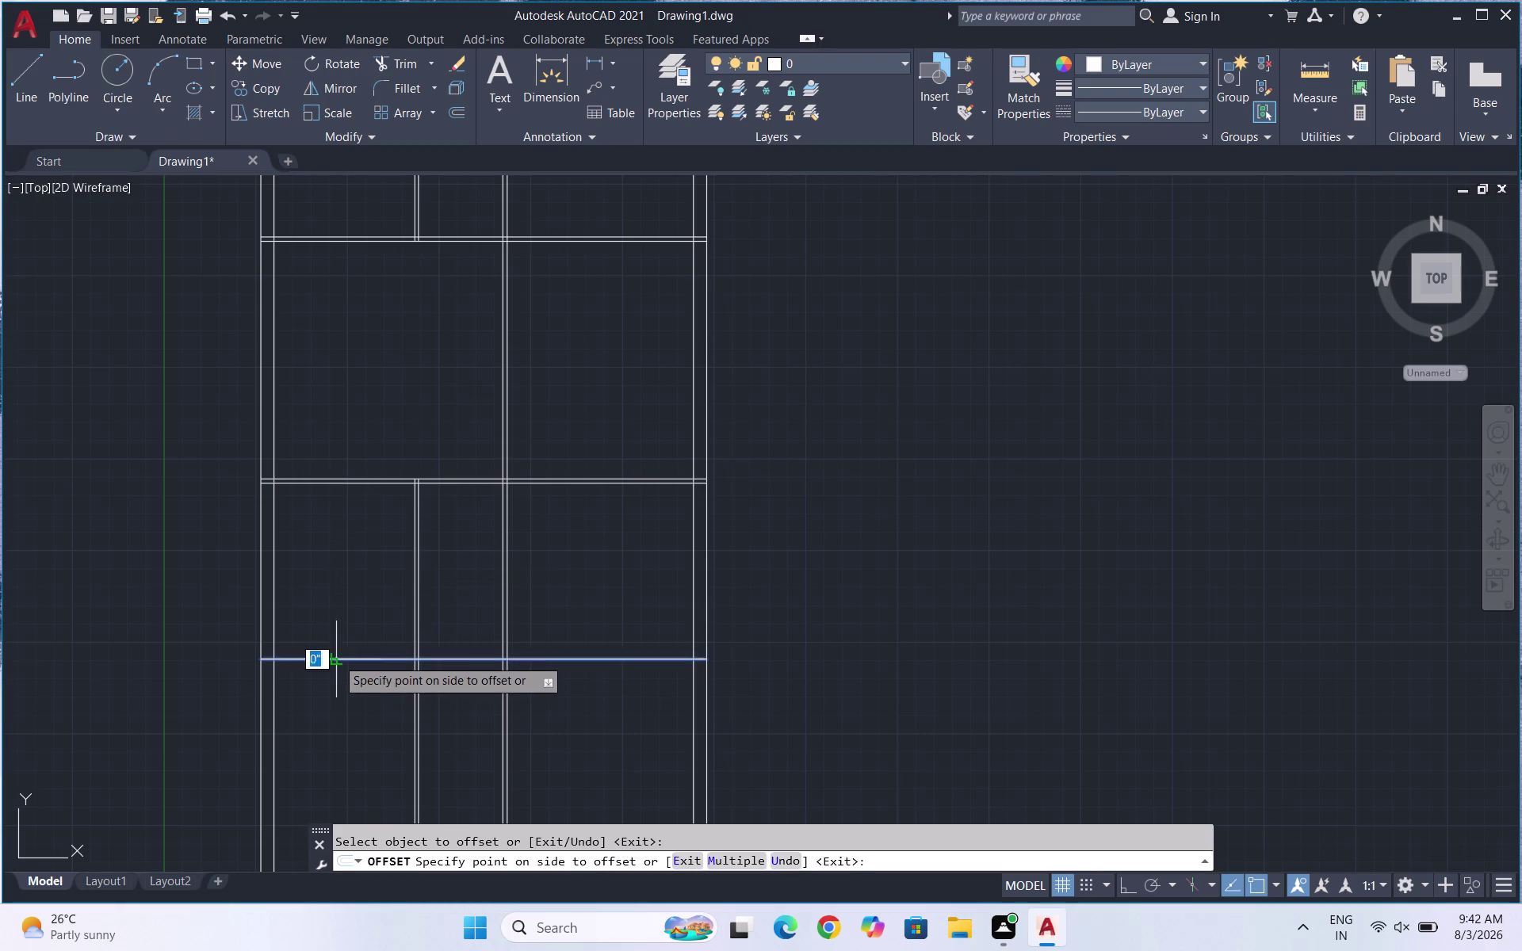
click(333, 686)
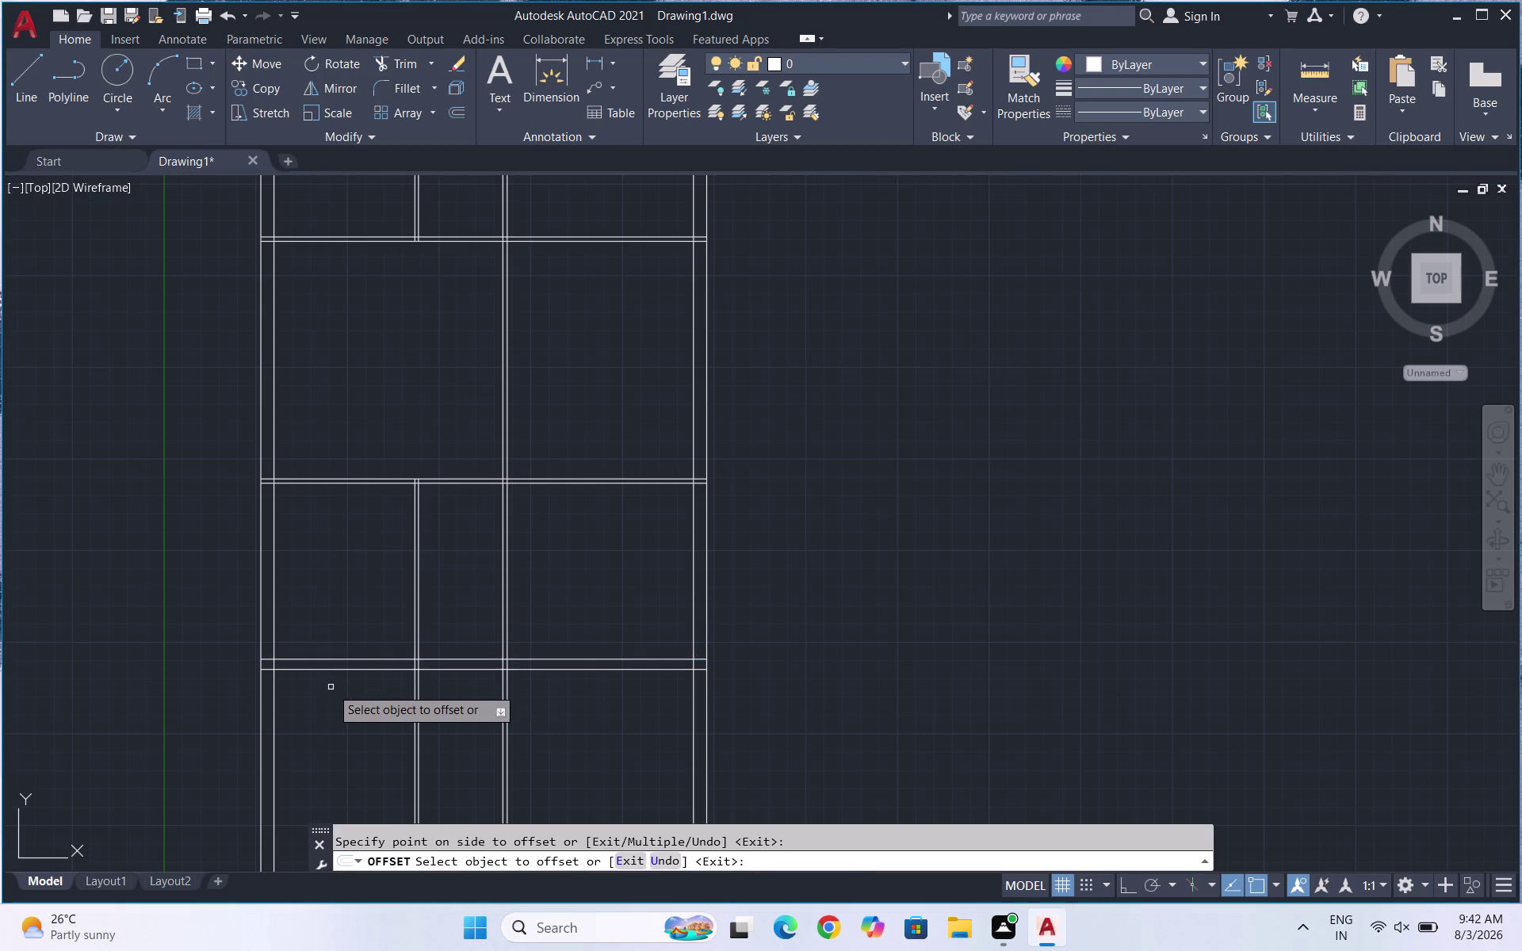
key(Escape)
Start Trim with the Fence option and trace a fence below the plan.
text(T)
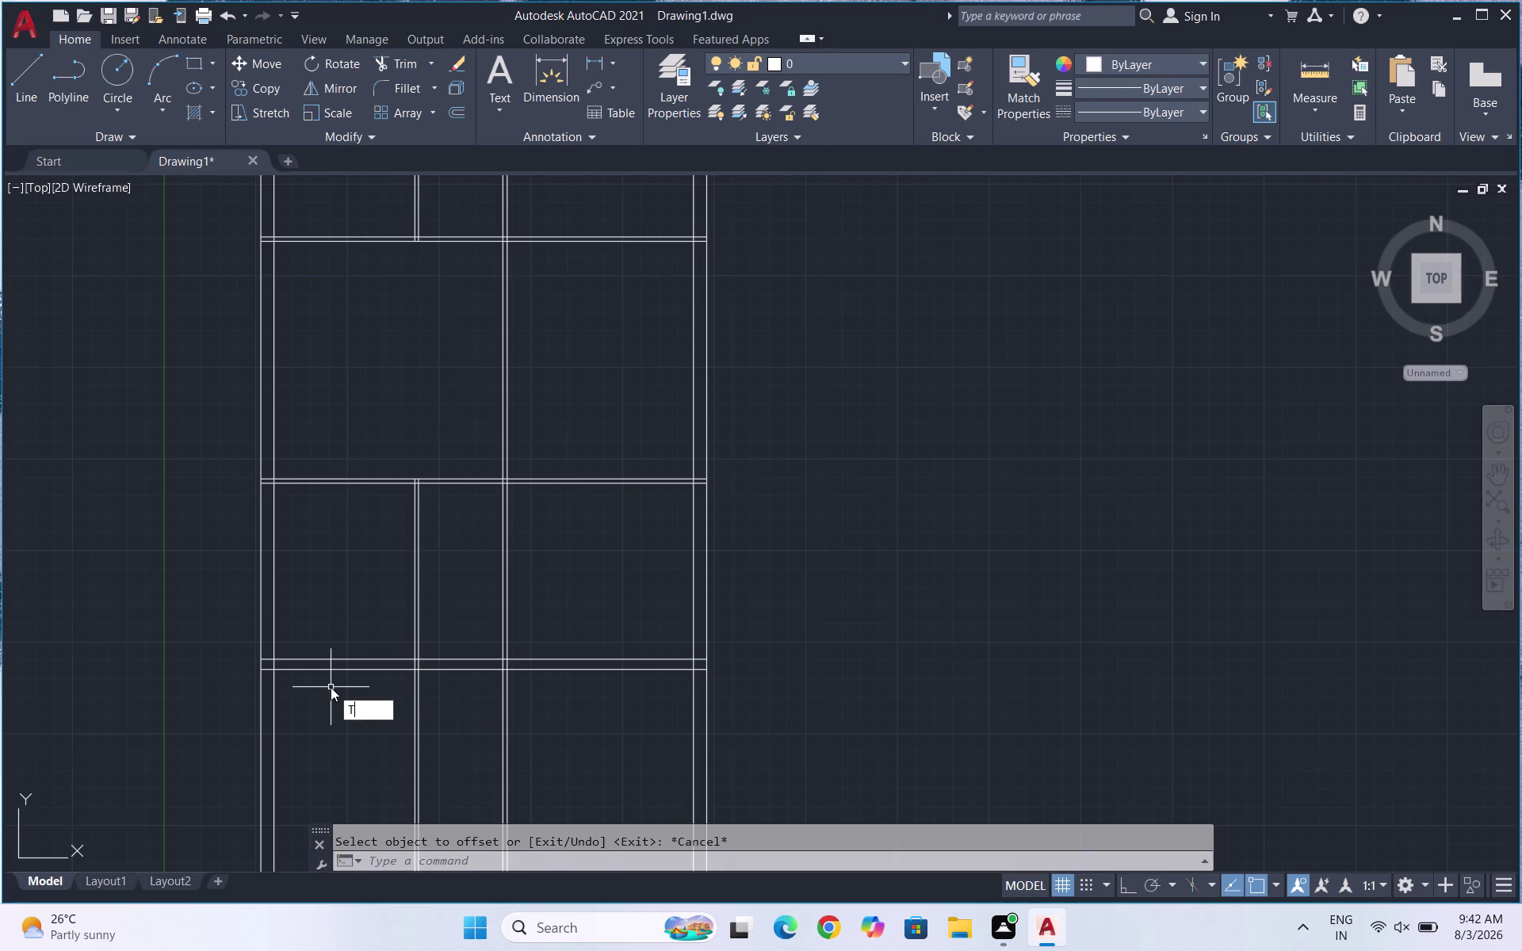
text(R)
key(Return)
key(Return)
drag(782, 748, 107, 801)
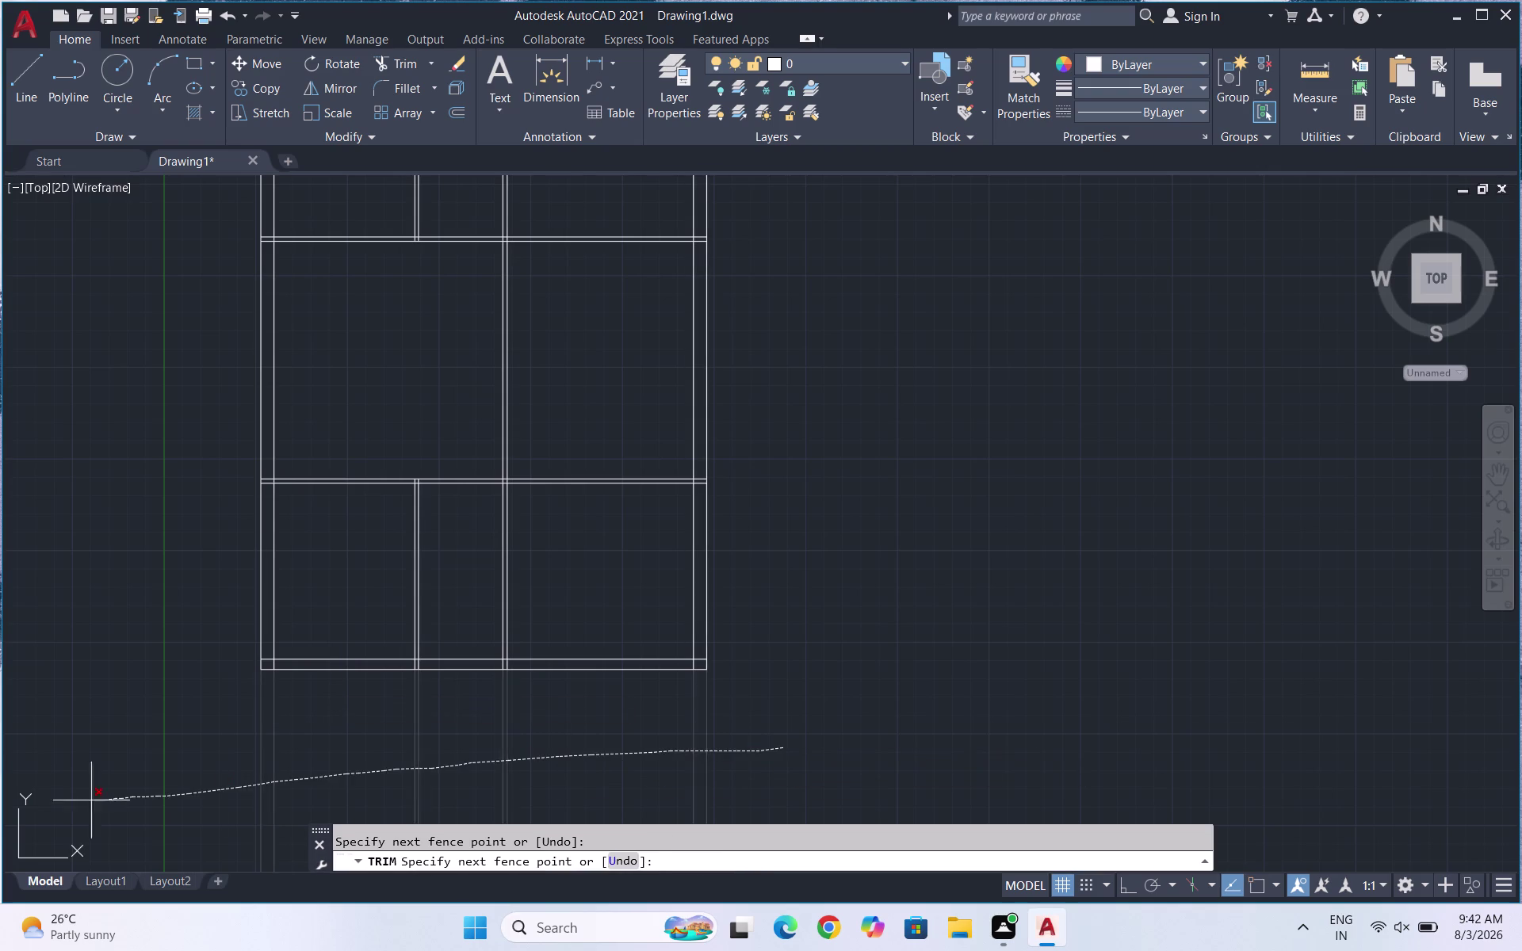
Finish the fence, then trim away the partition between the lower-left rooms.
drag(106, 800, 23, 804)
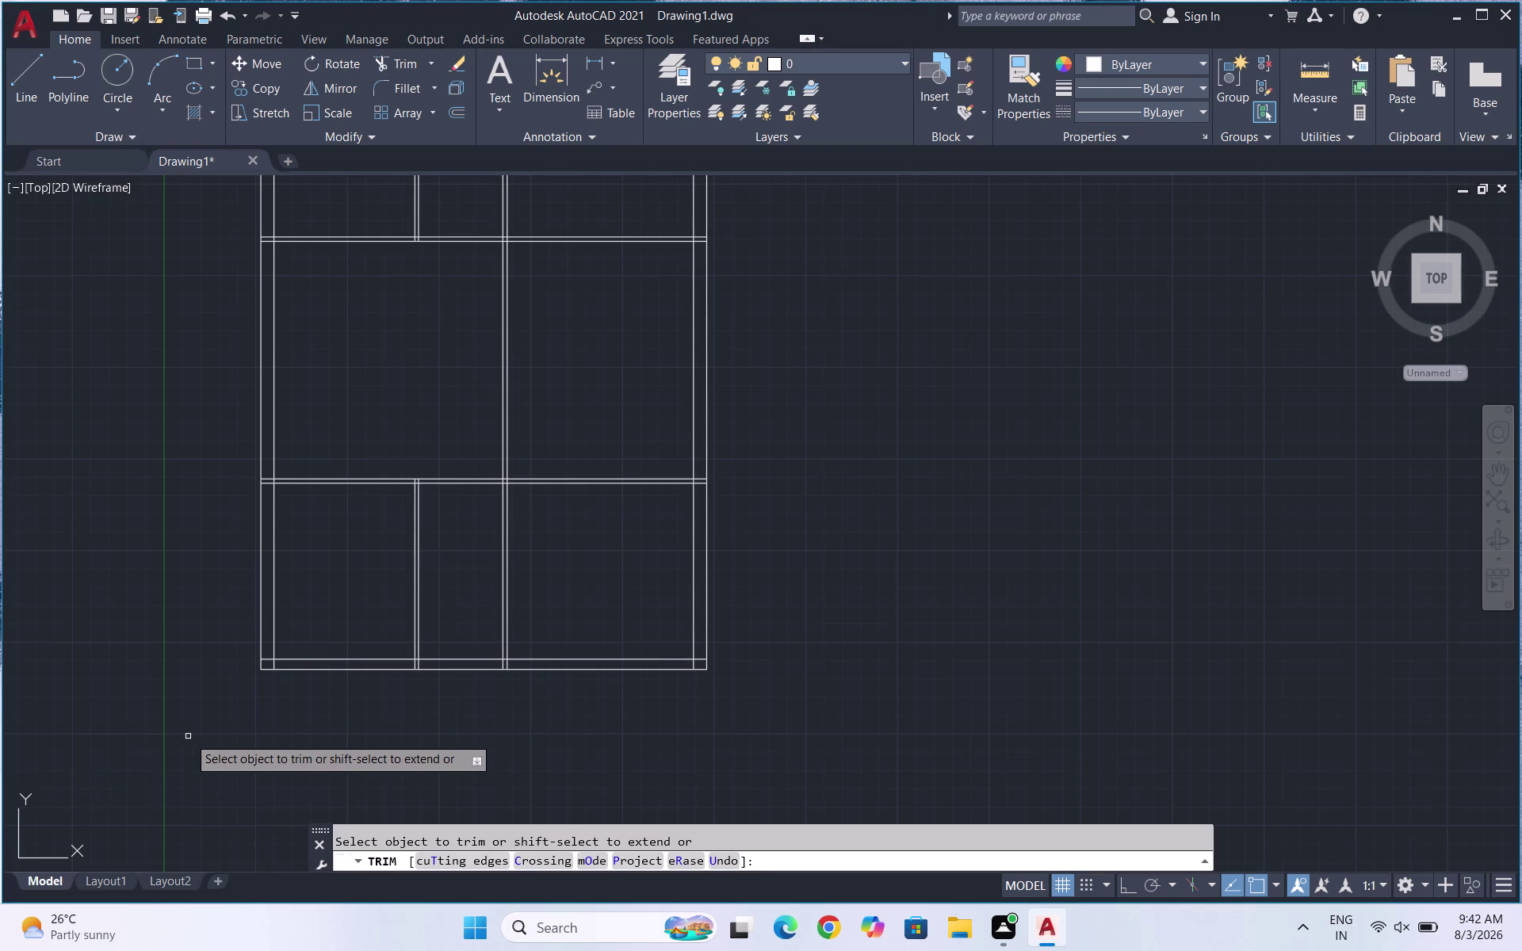
key(Escape)
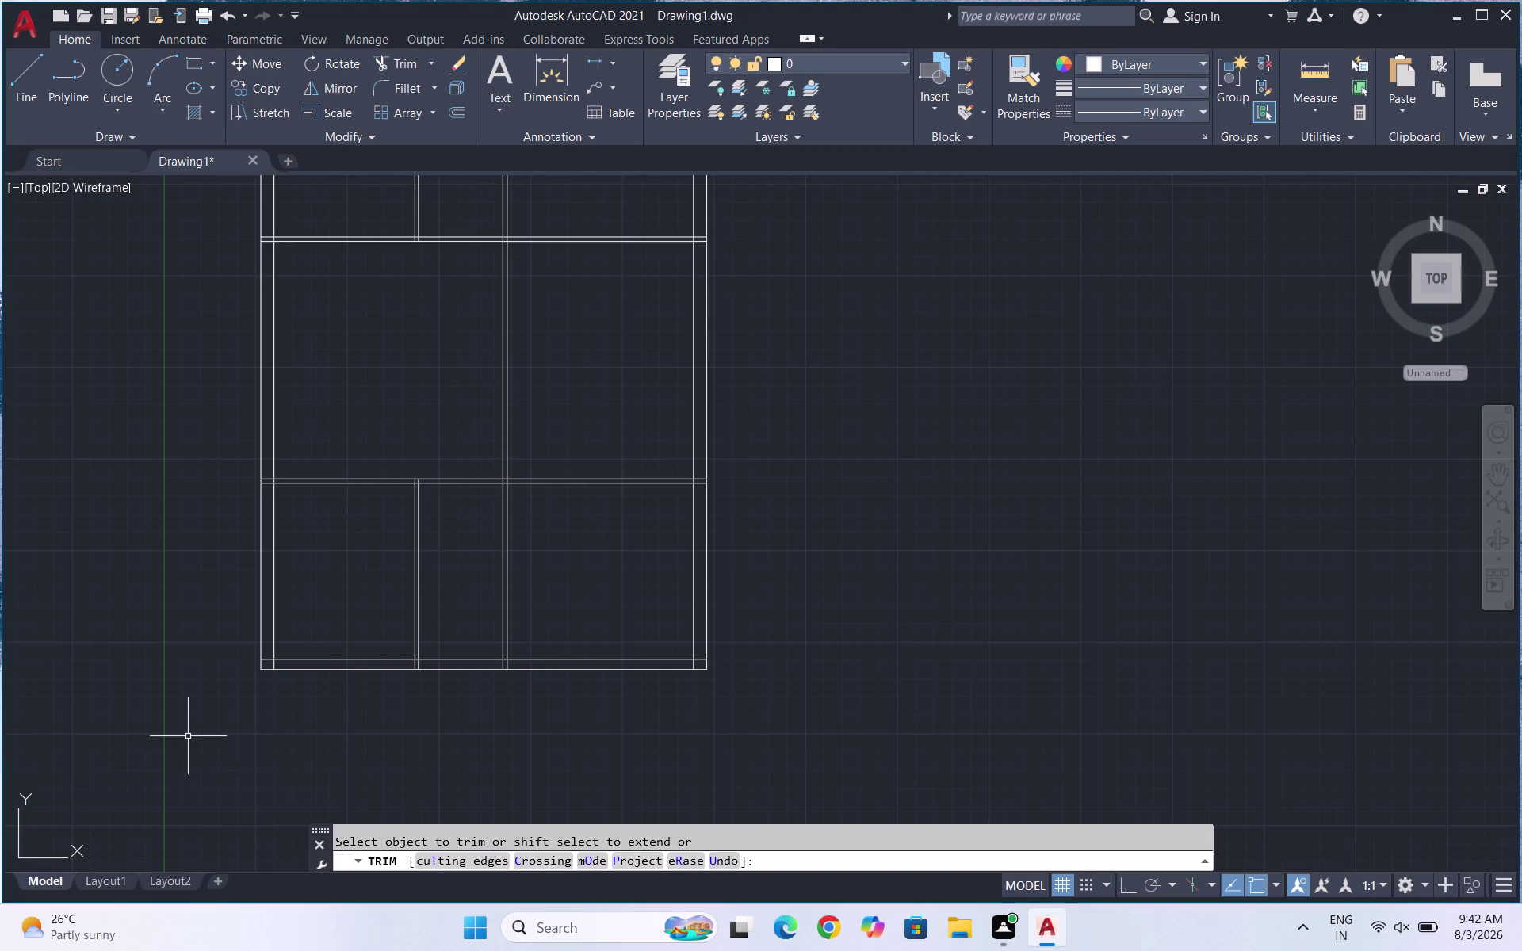
key(t)
key(r)
key(Return)
key(Return)
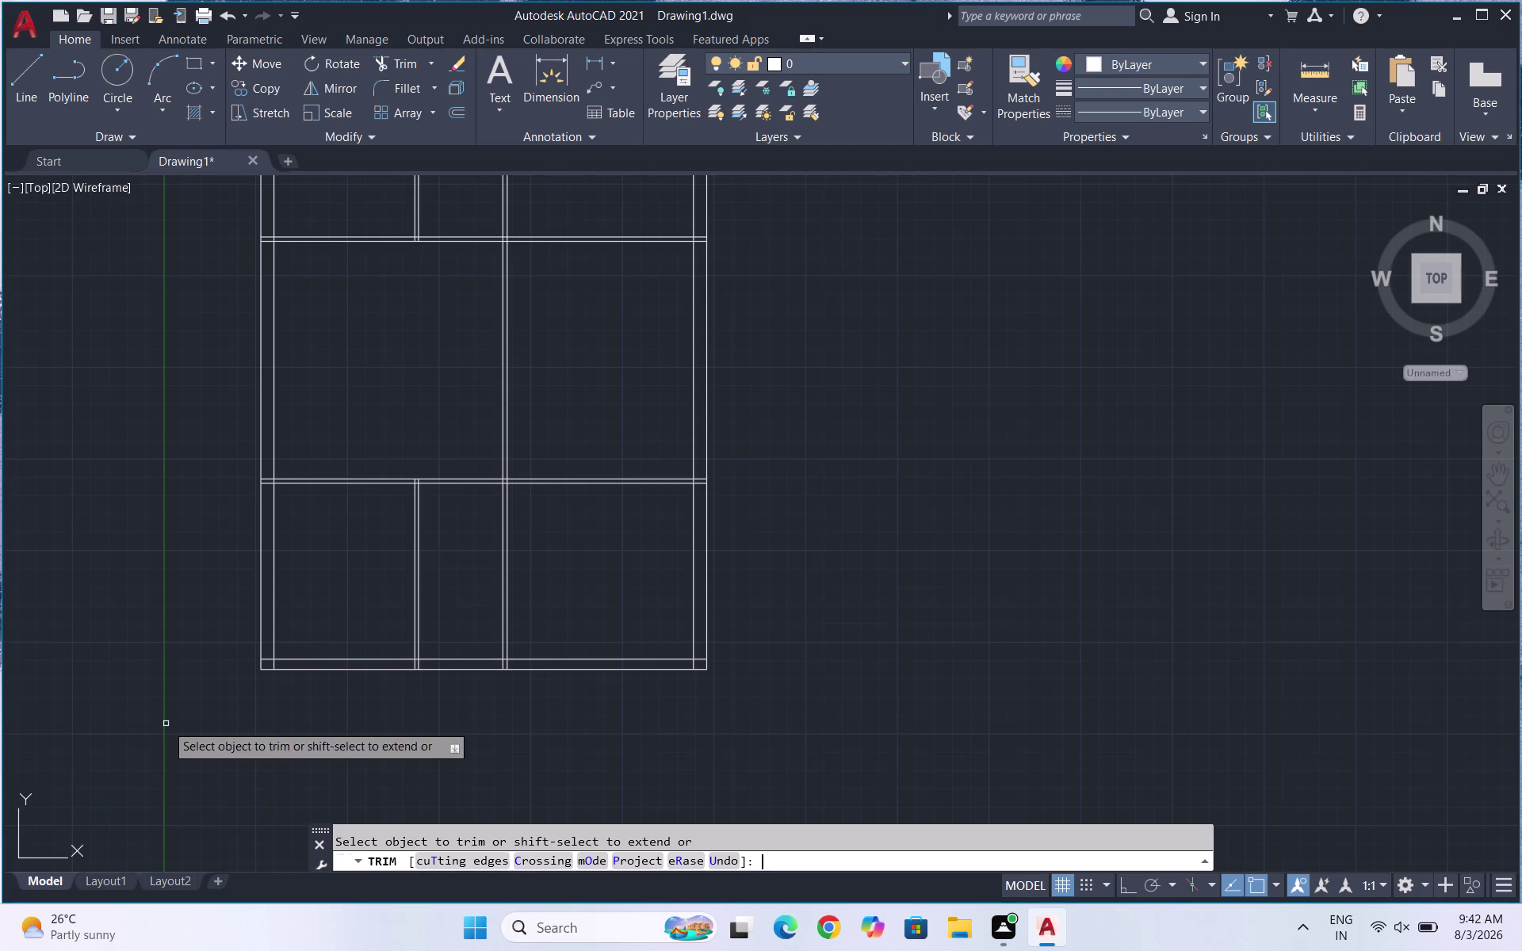
drag(449, 526, 378, 545)
key(Escape)
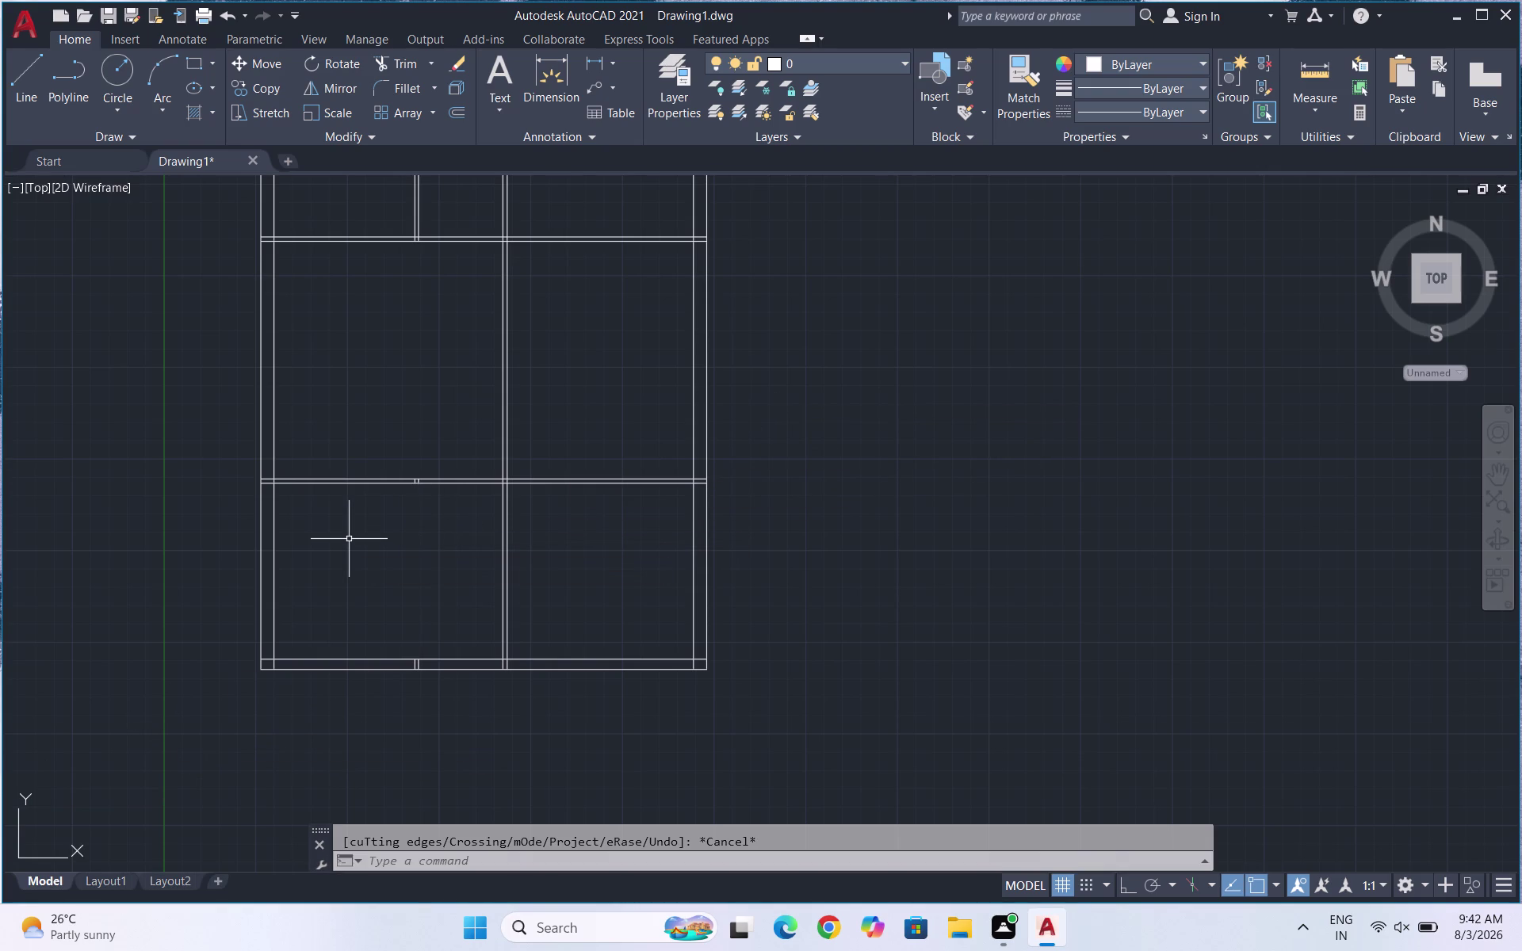
Enter a 15' offset distance, cancel it, and begin a distance measurement.
key(o)
key(Return)
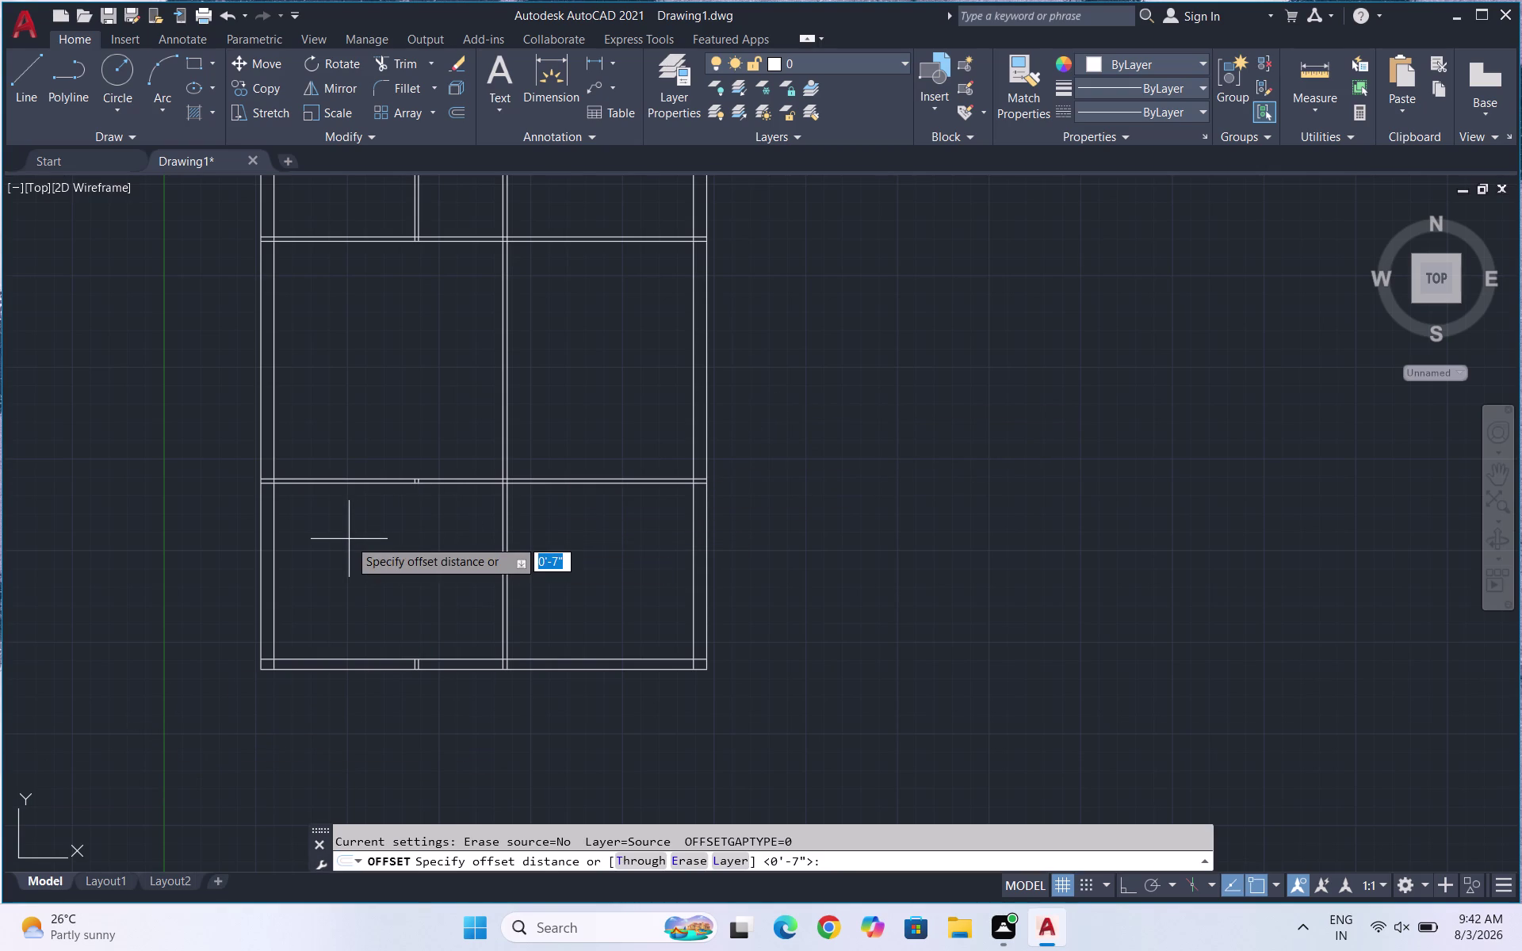
text(1)
text(5')
key(Return)
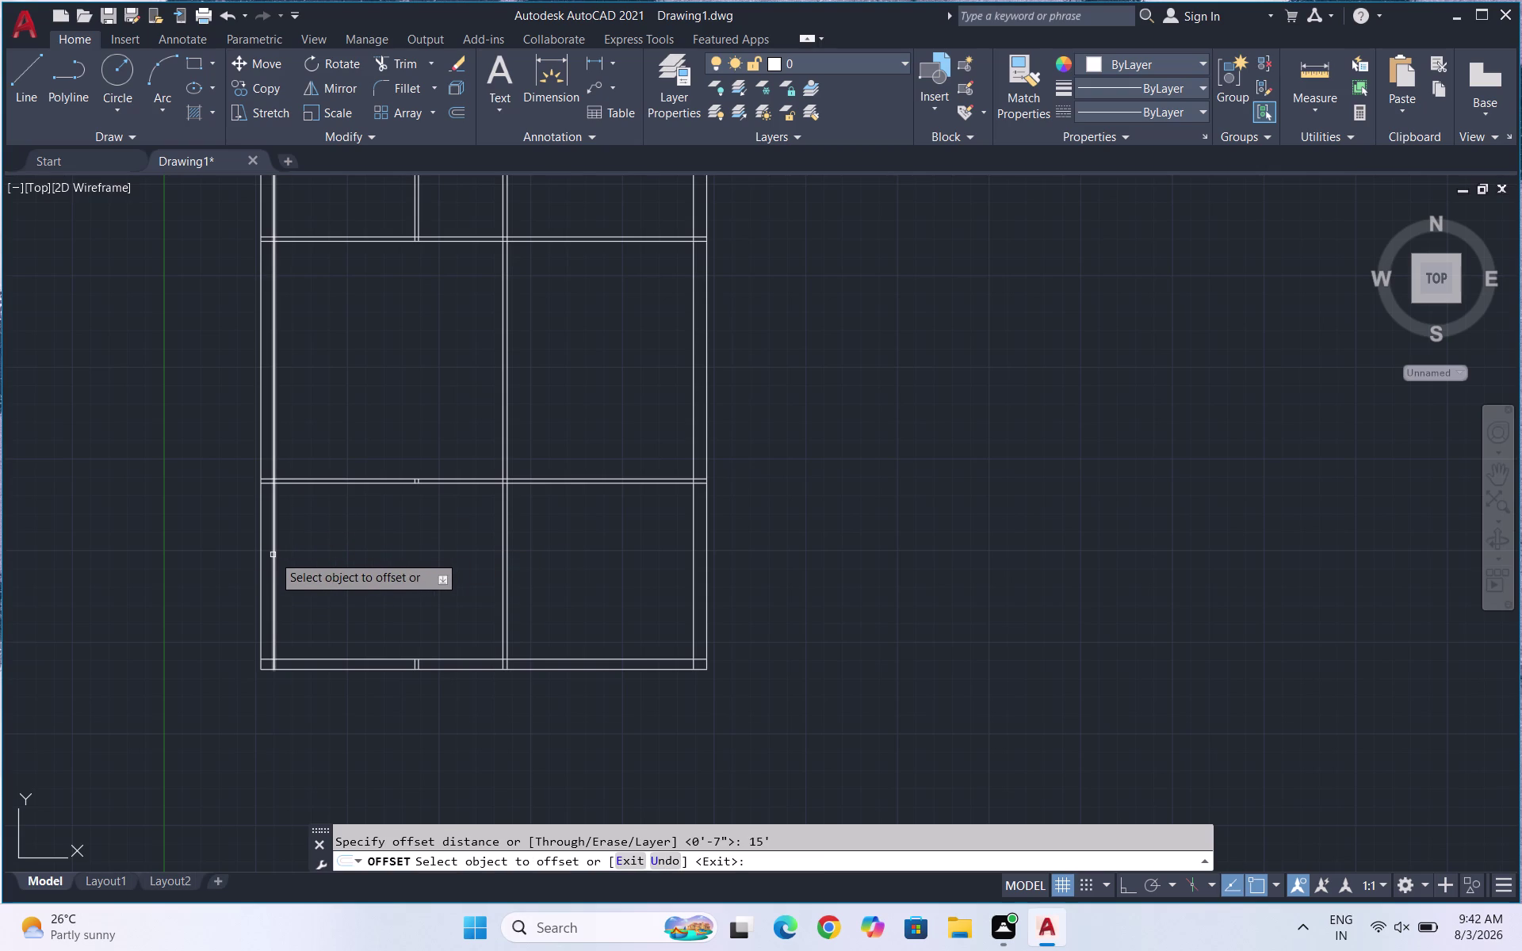
key(Escape)
key(Escape)
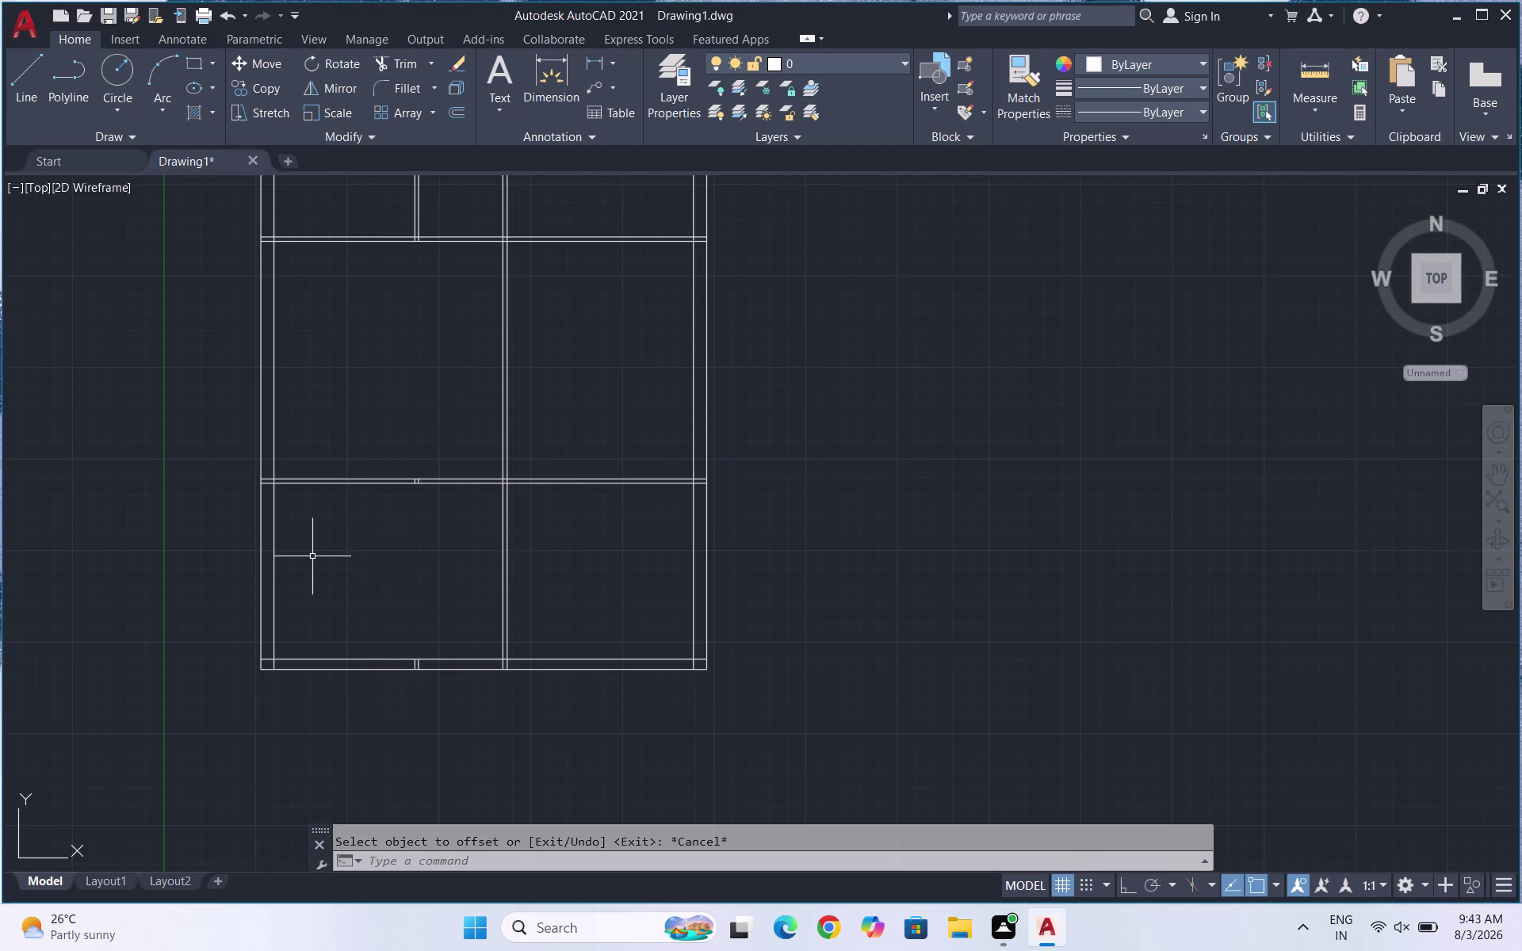
key(o)
key(Escape)
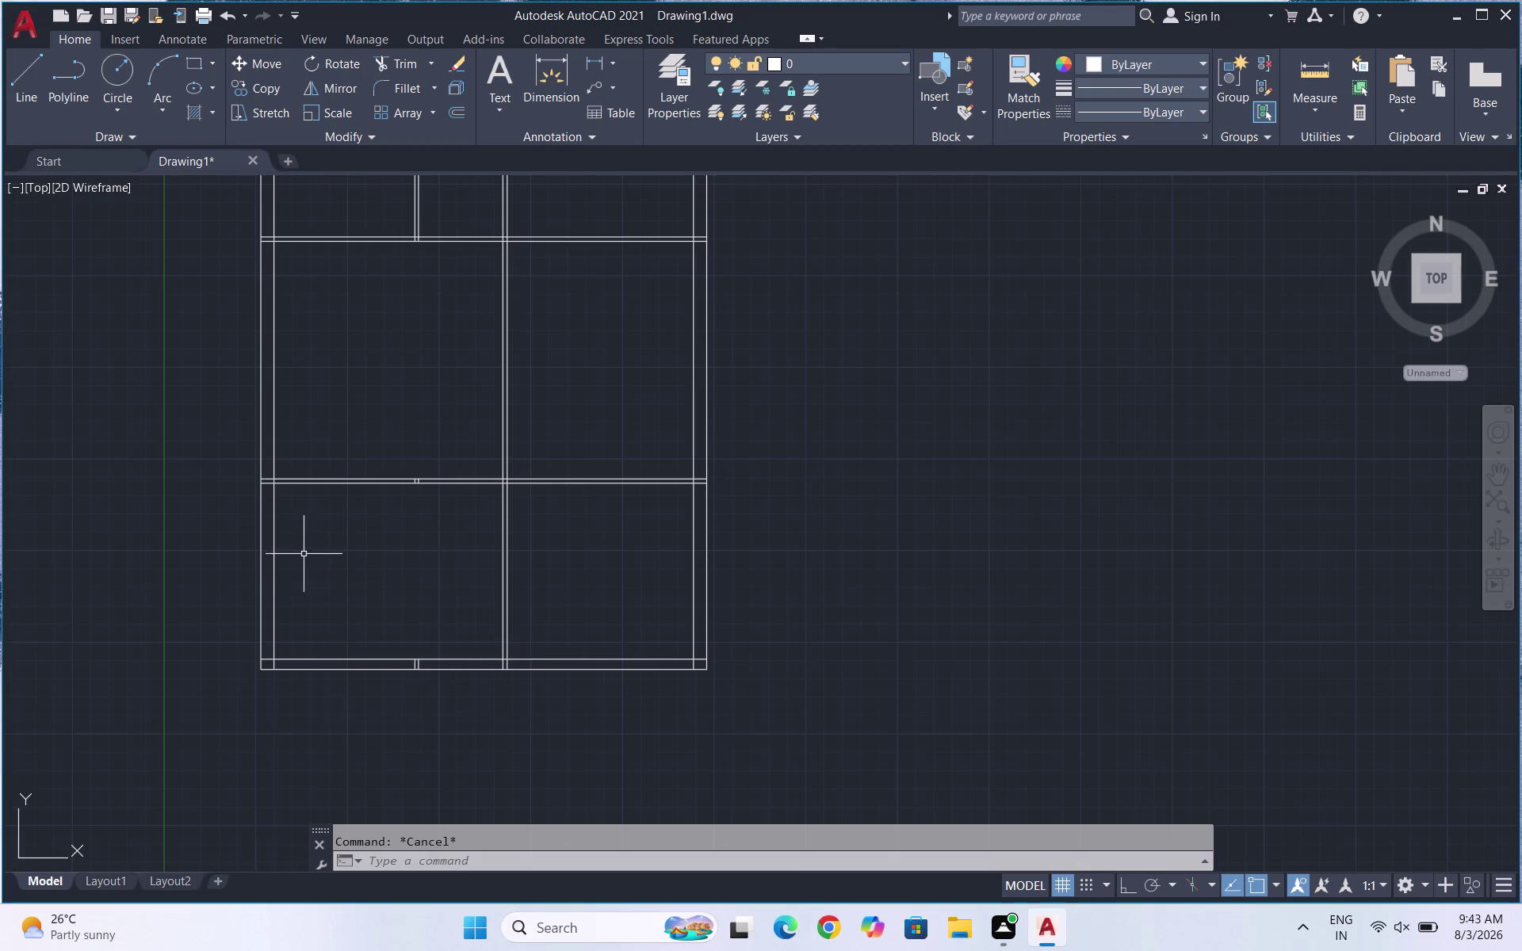
click(1325, 61)
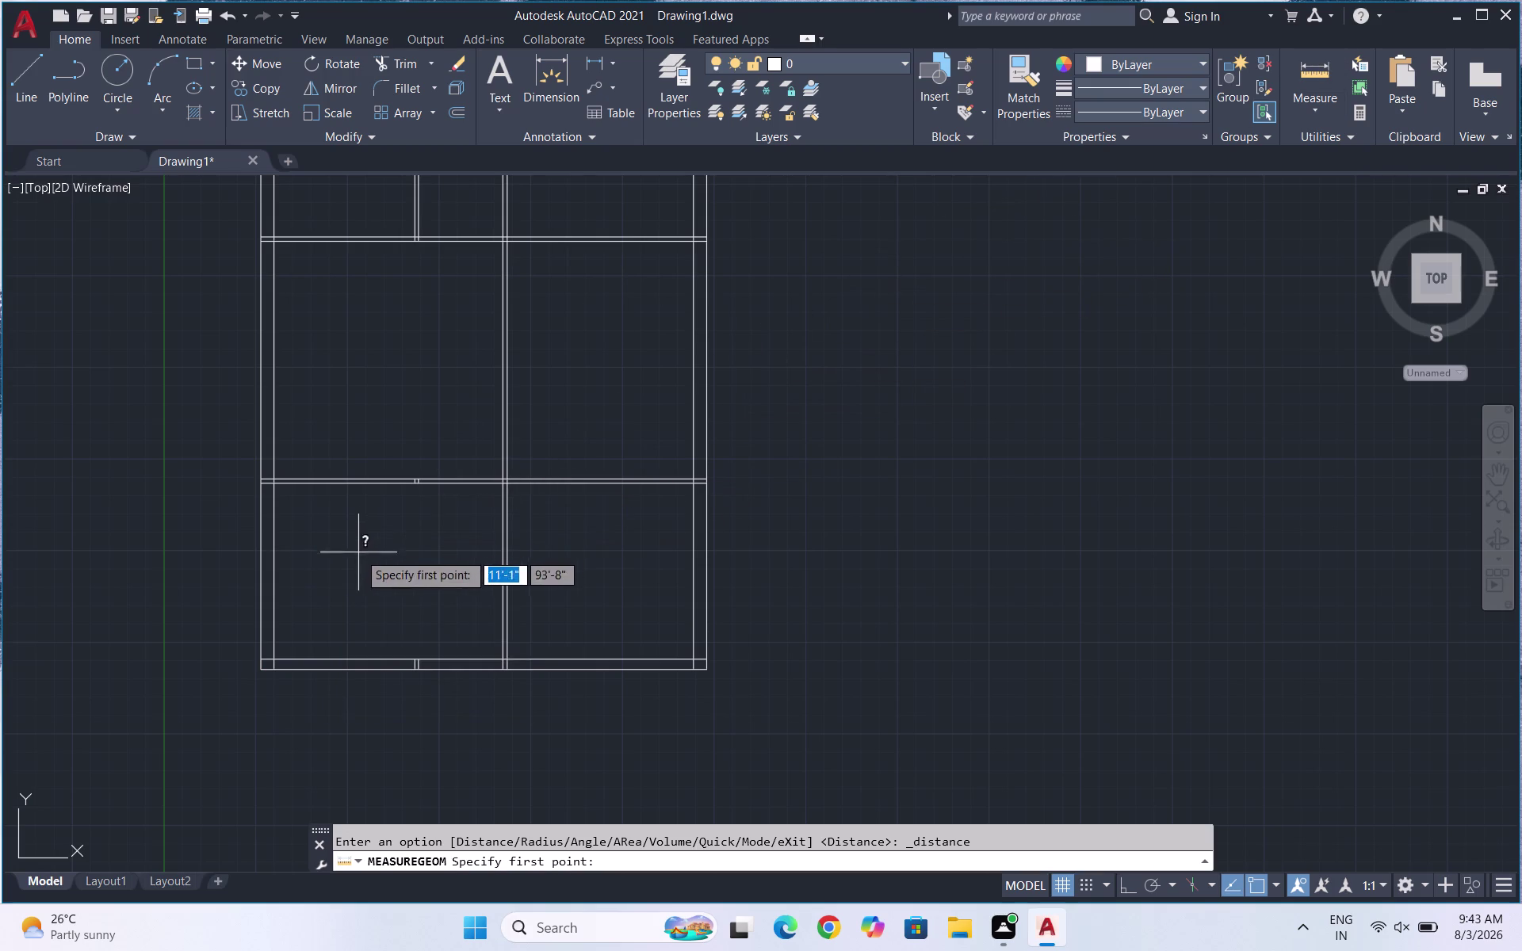
Quick-measure the lower room, then delete the bottom wall lines.
click(1320, 108)
click(1307, 137)
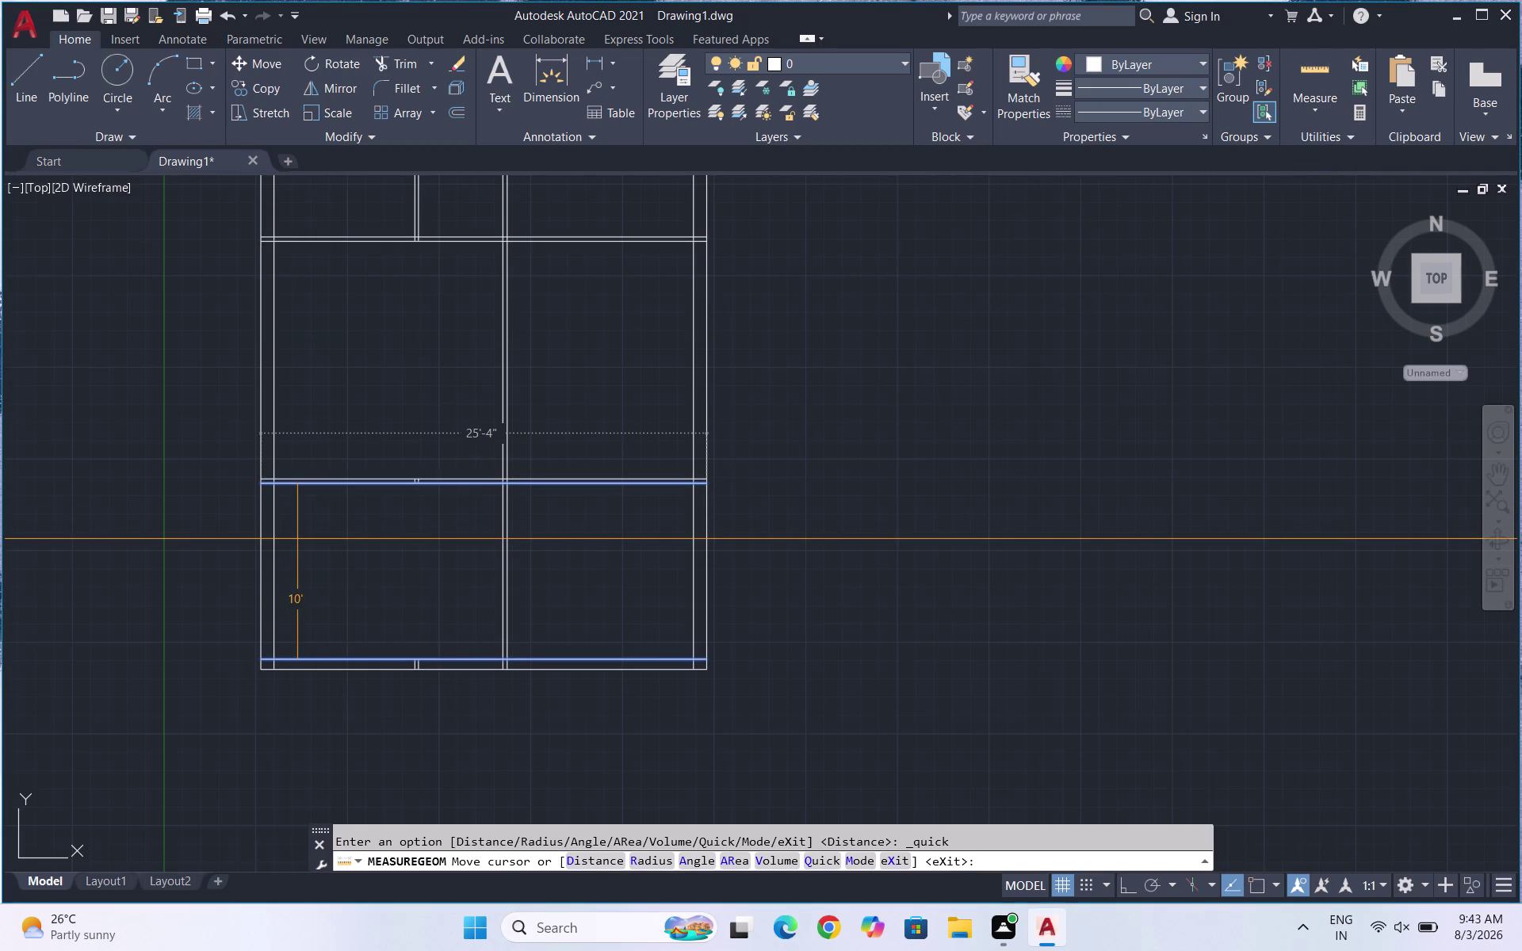
key(Escape)
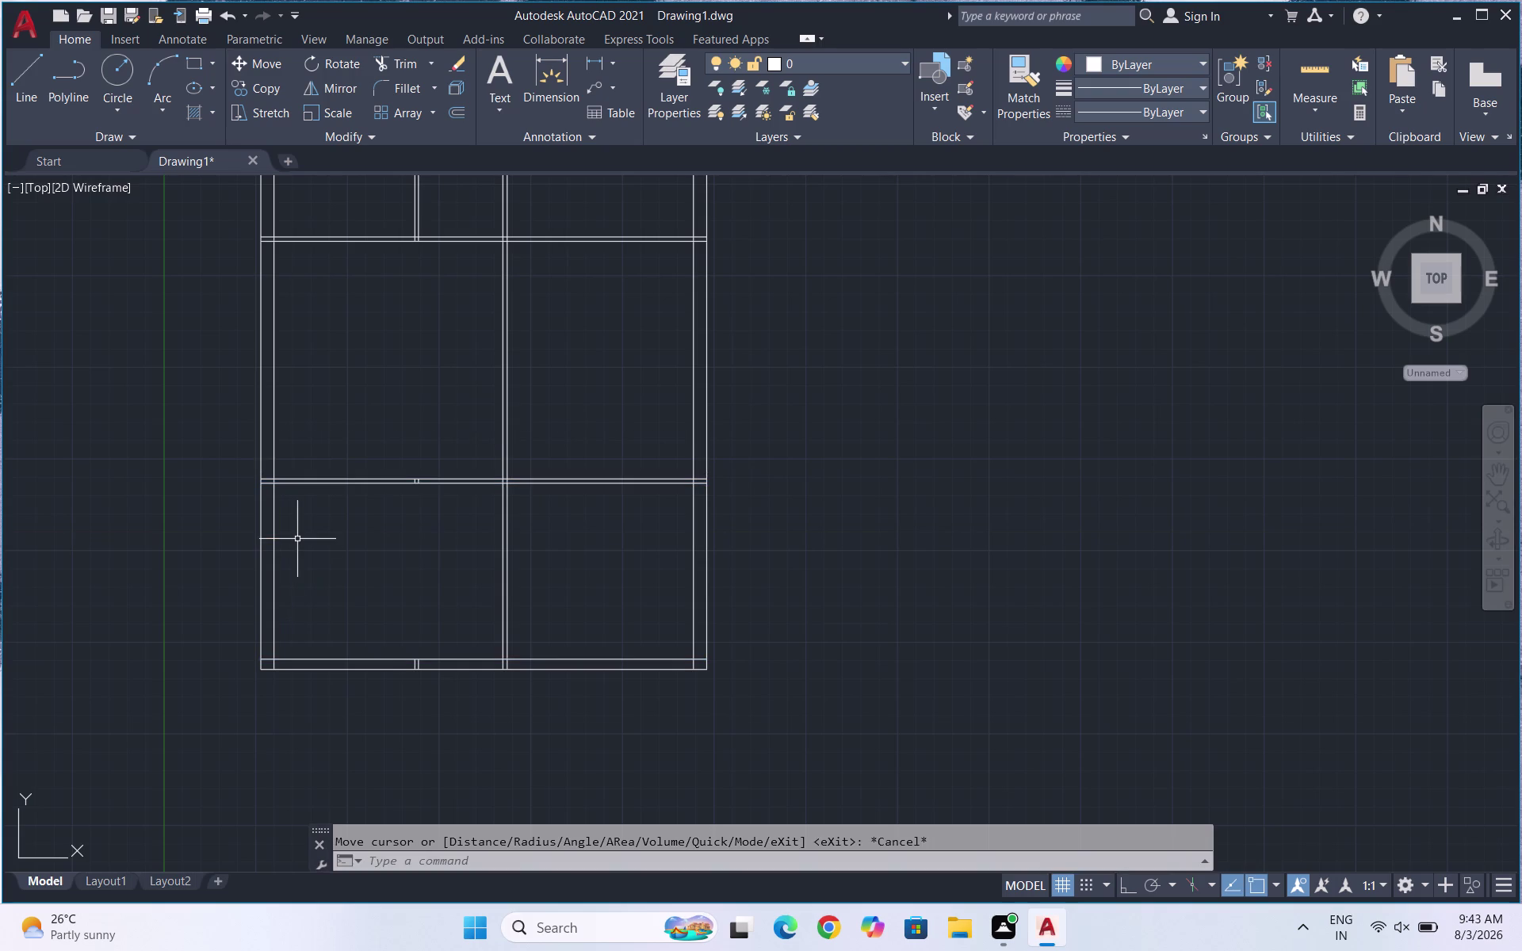
click(332, 684)
click(304, 629)
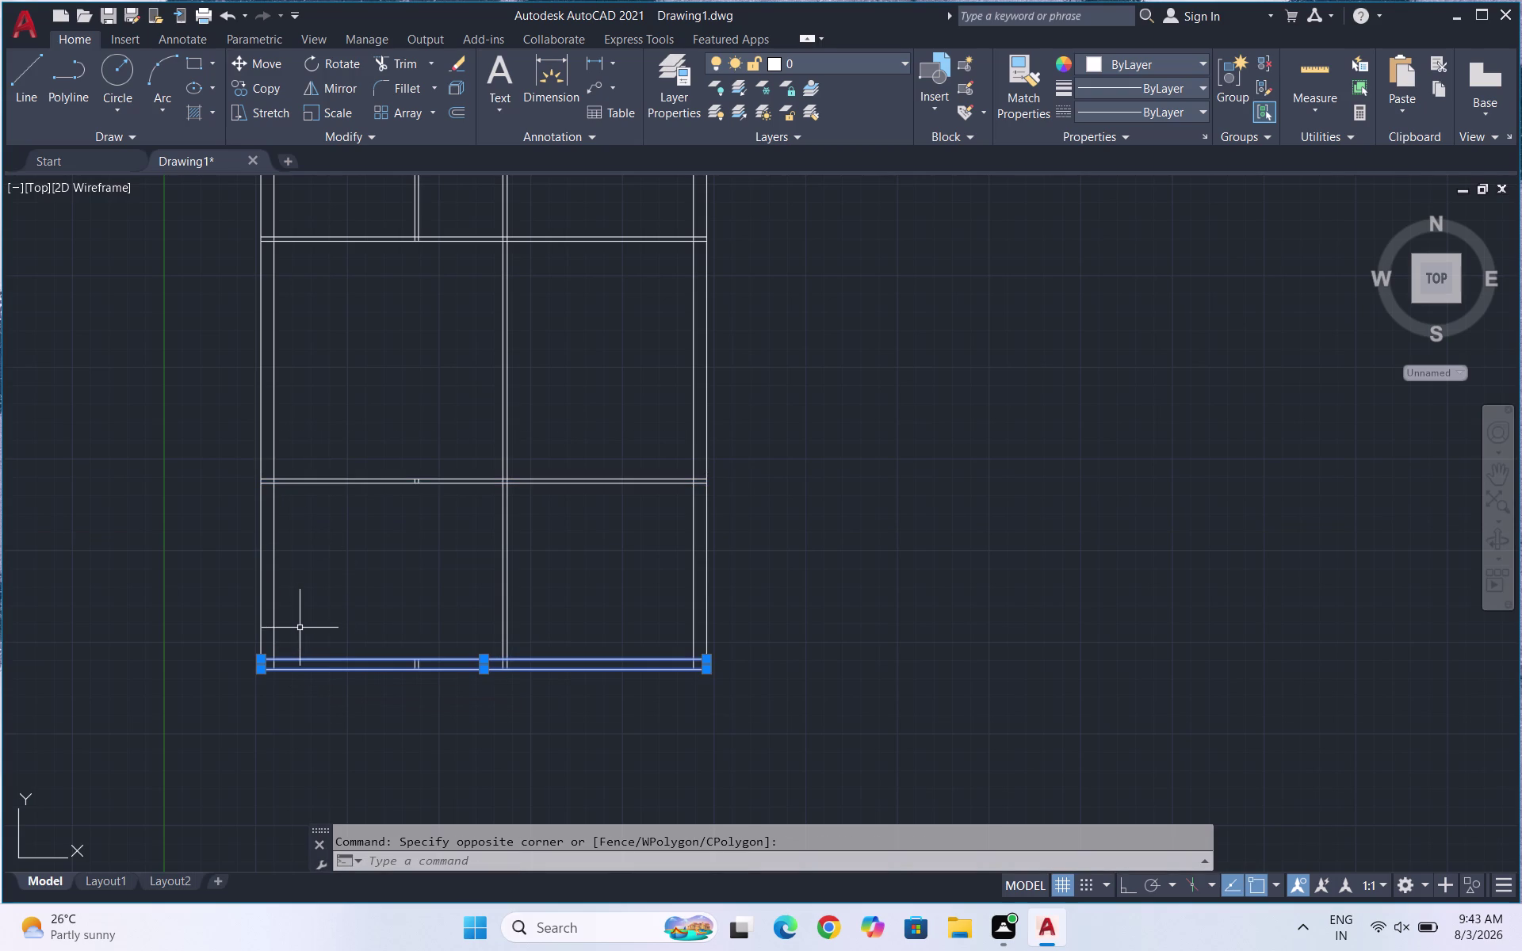
key(Delete)
key(Escape)
Offset the middle wall line 15' down to form the new bottom wall.
key(o)
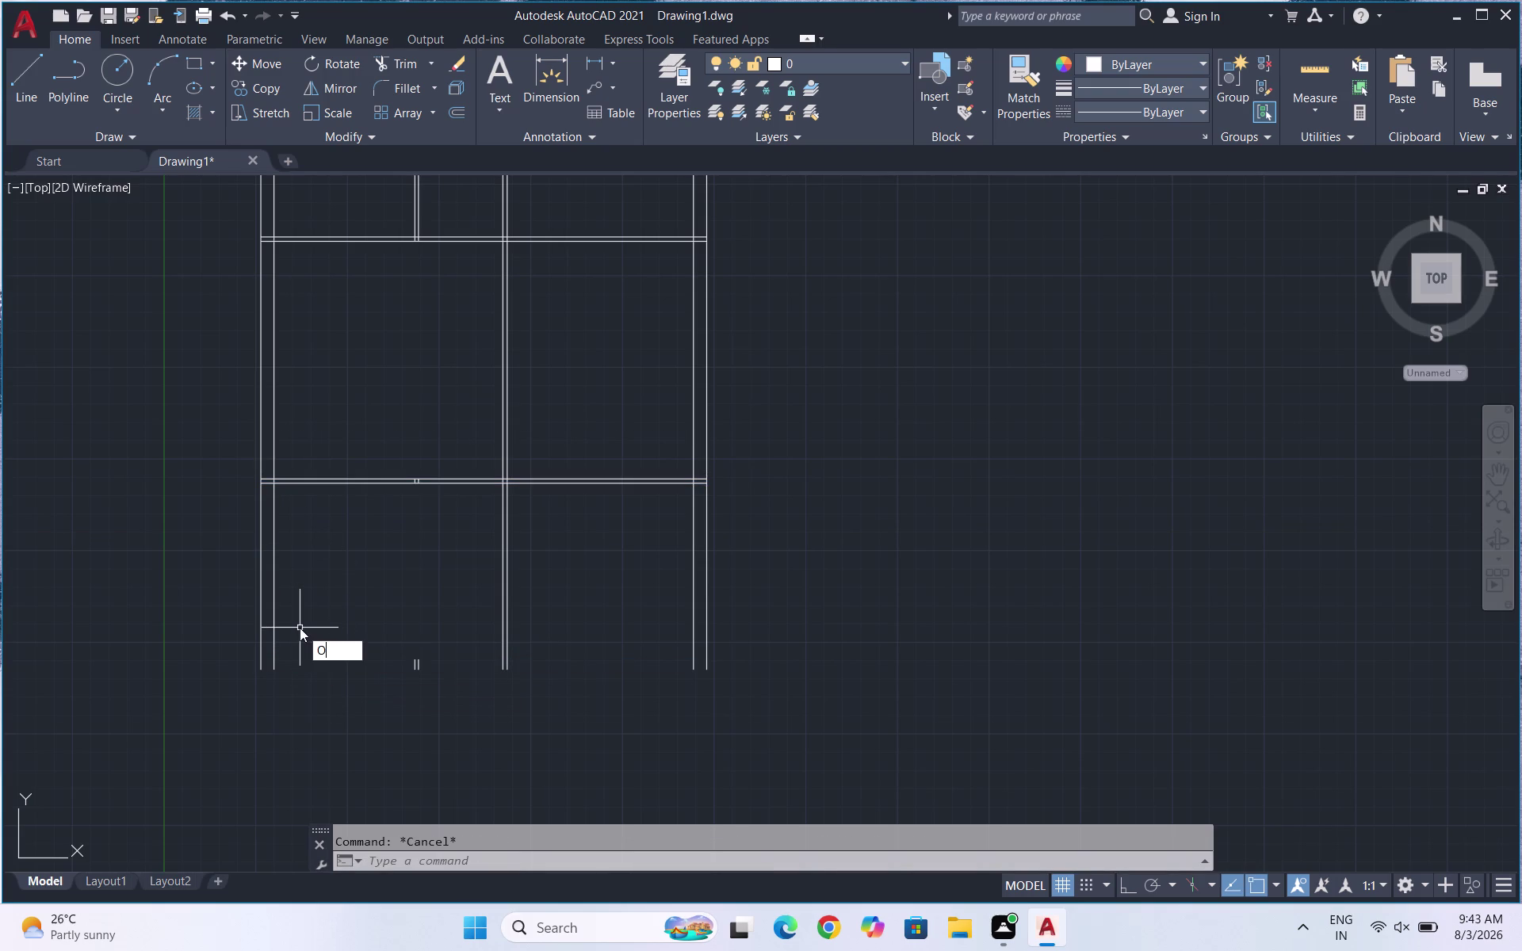
key(Return)
text(15)
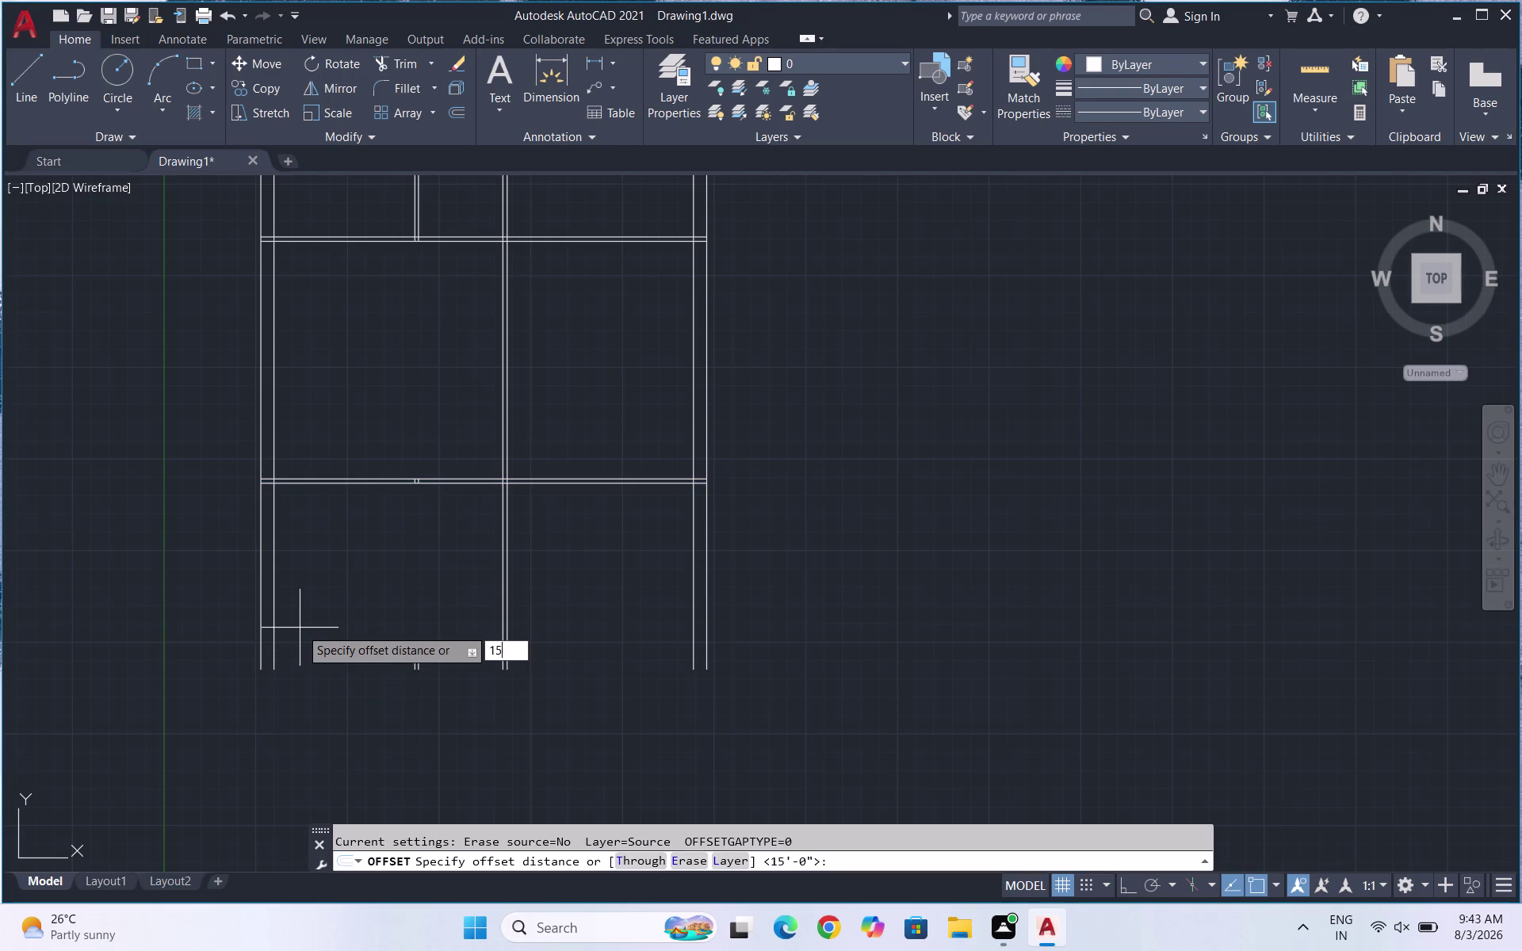
text(')
key(Return)
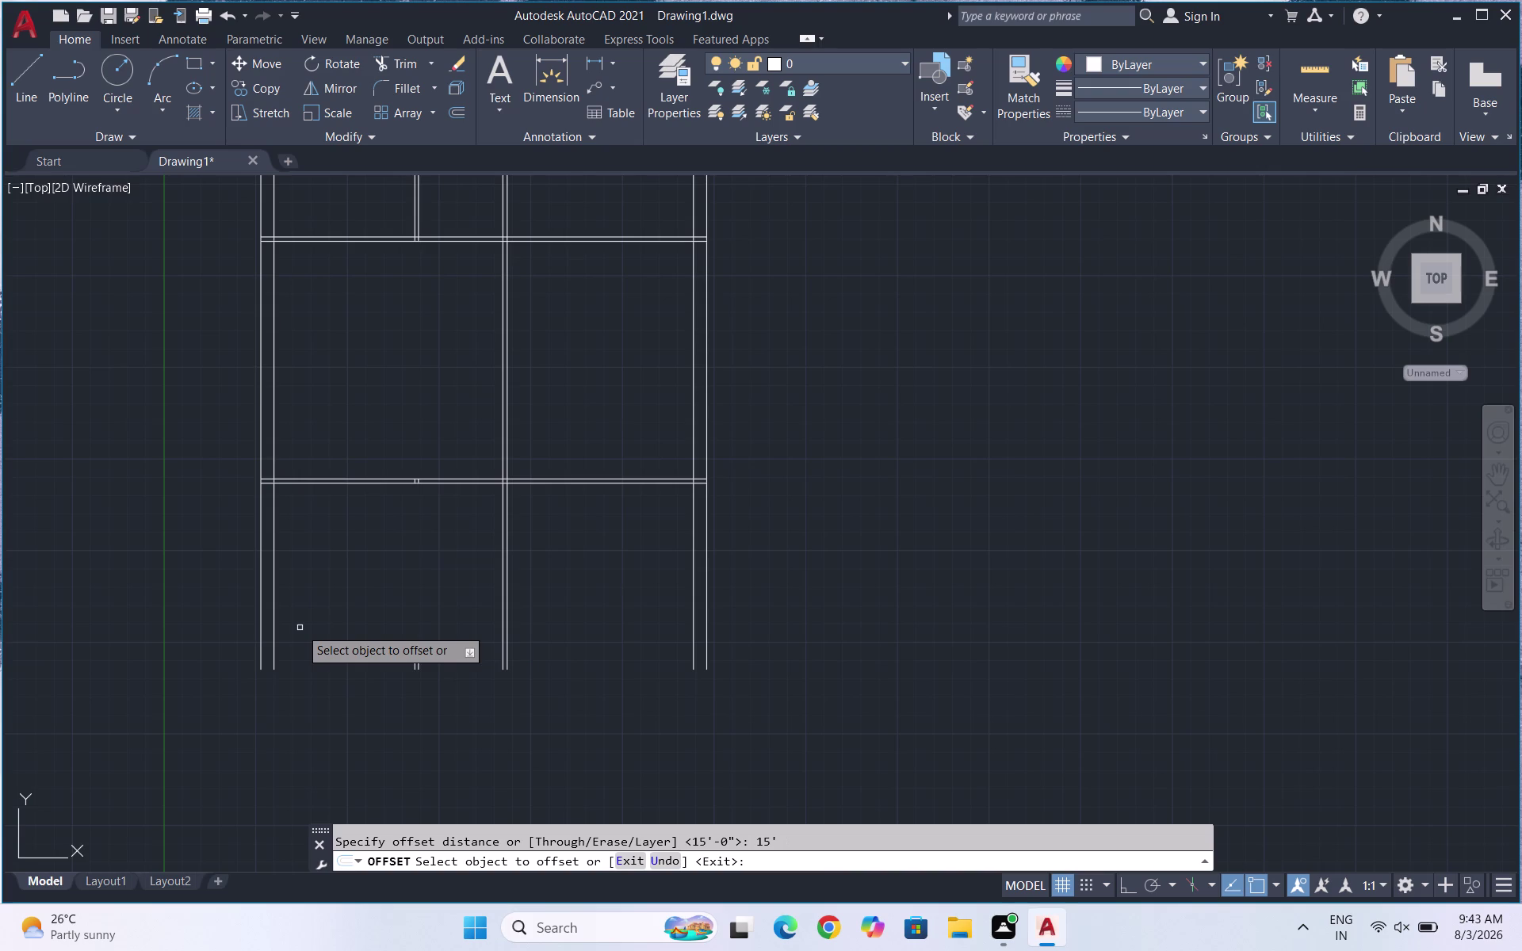
click(357, 482)
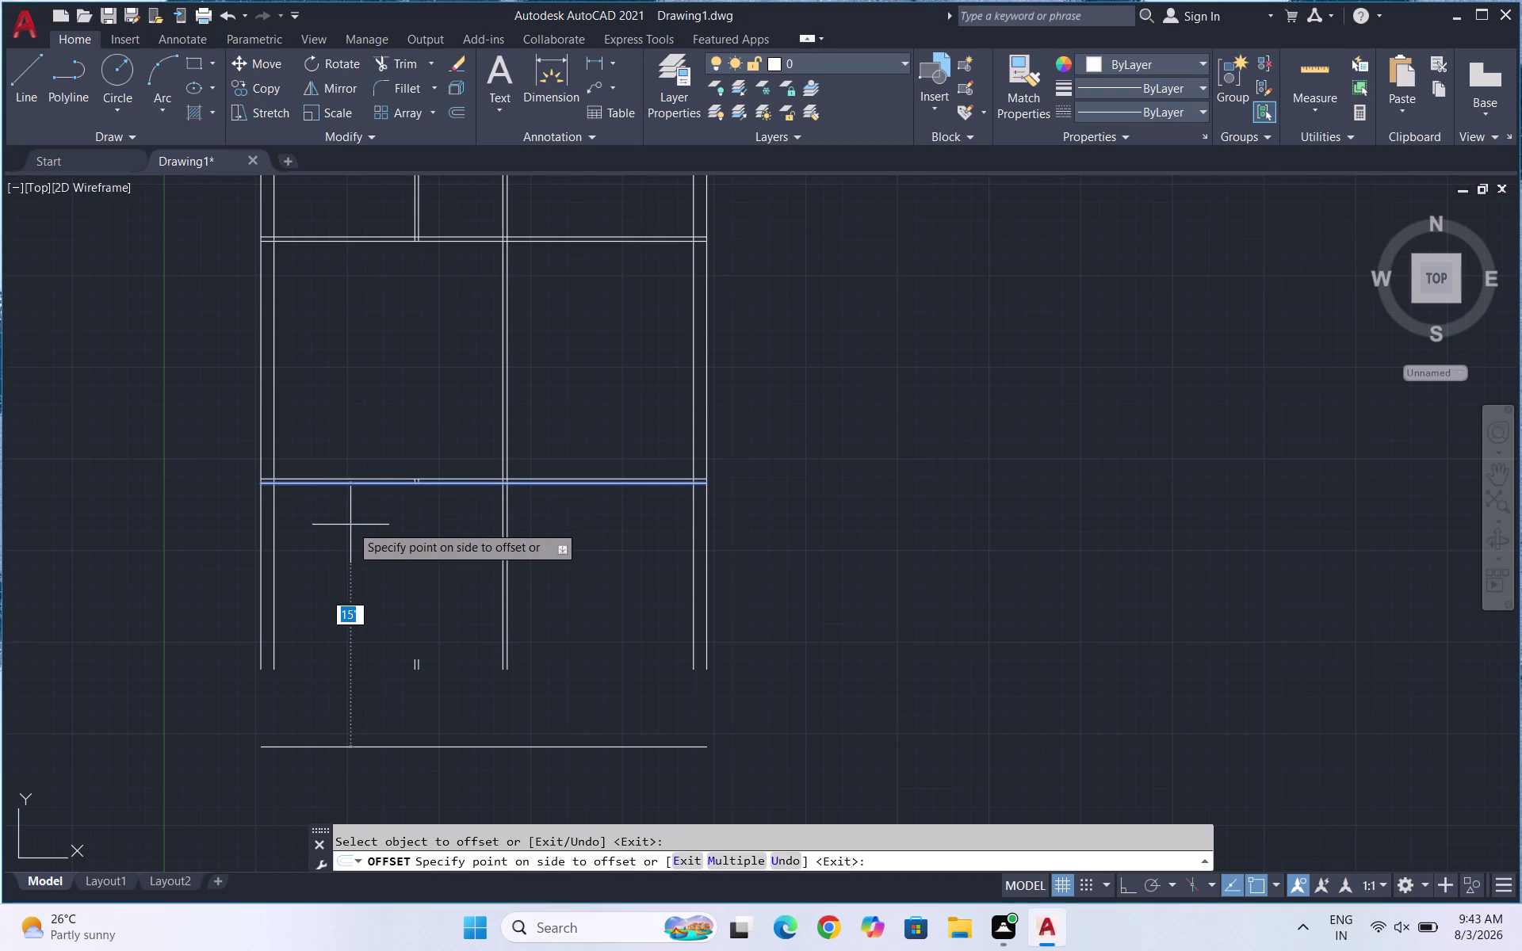
click(351, 524)
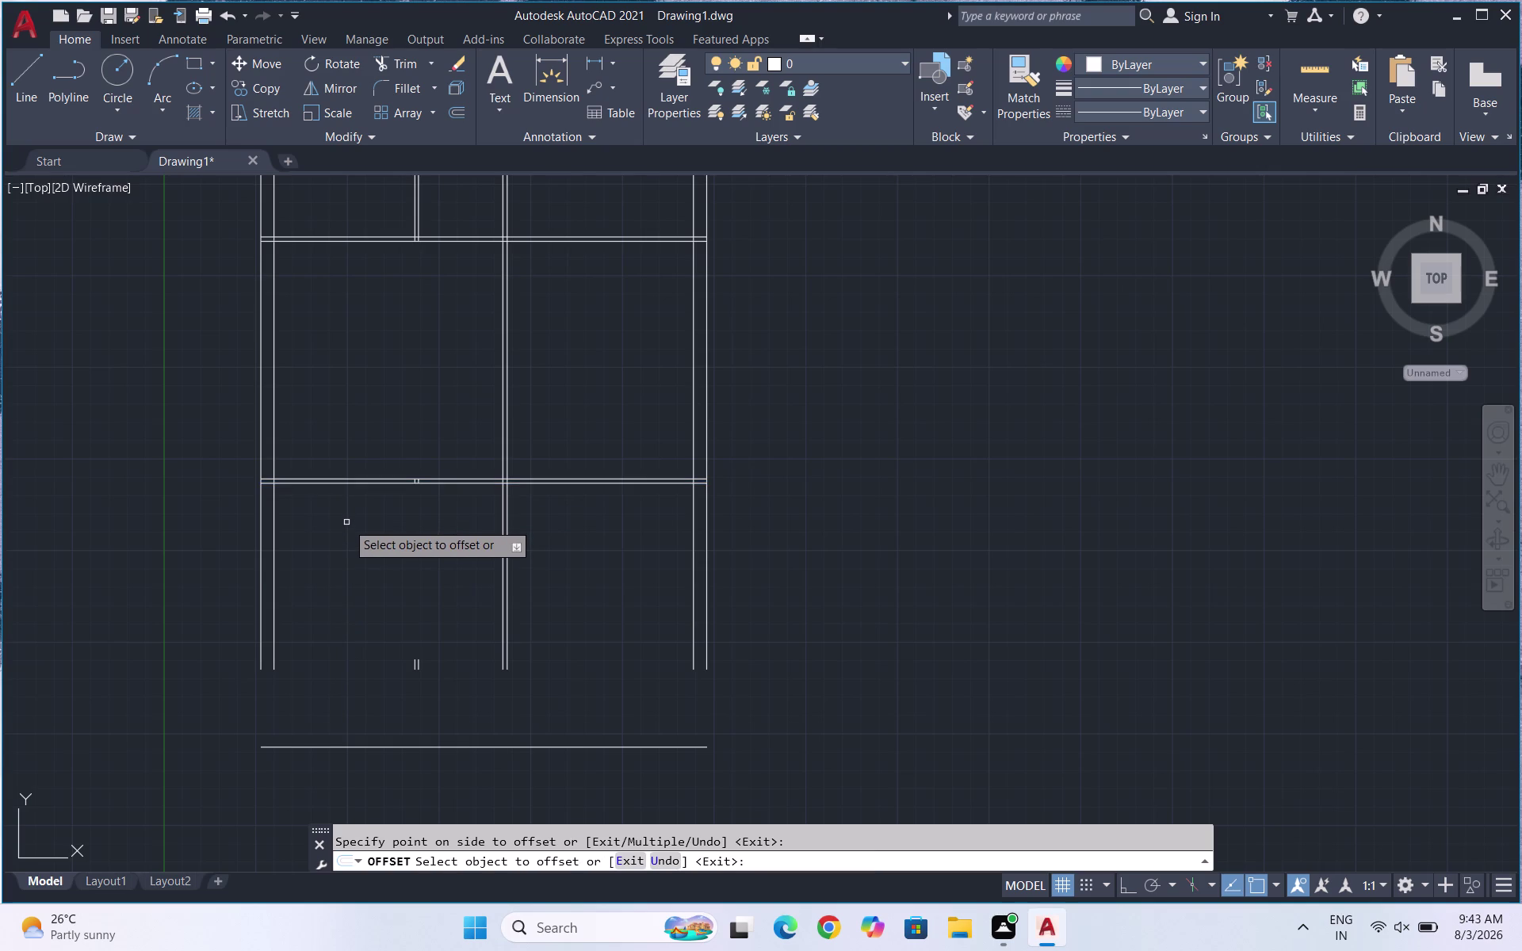
key(Escape)
Offset the new bottom line 7" down for the wall thickness.
key(o)
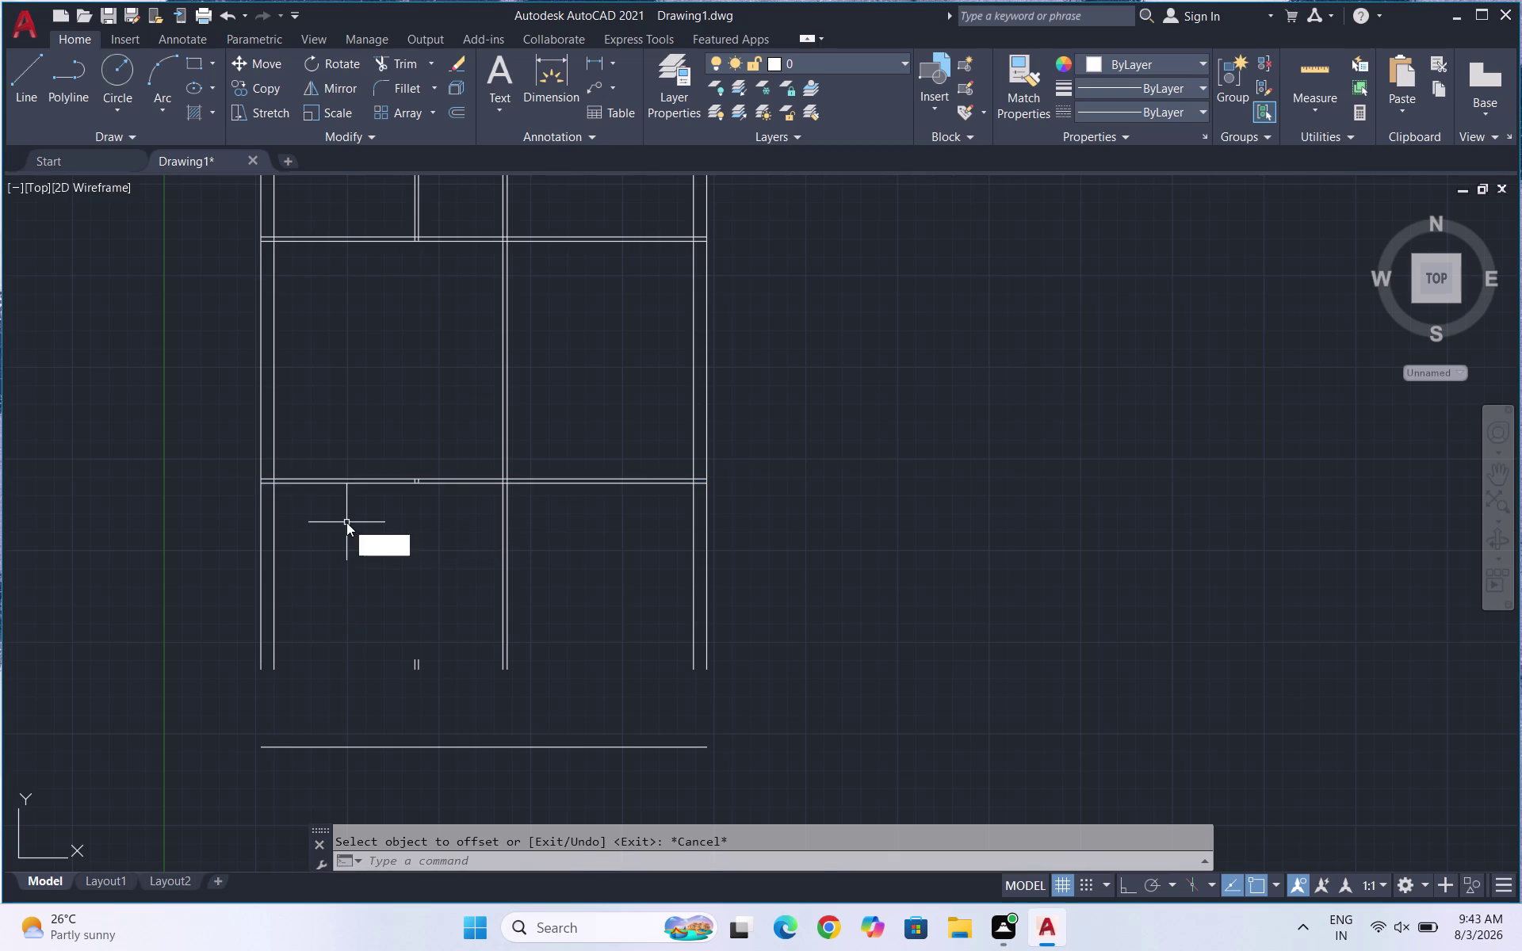
key(Return)
text(7")
key(Return)
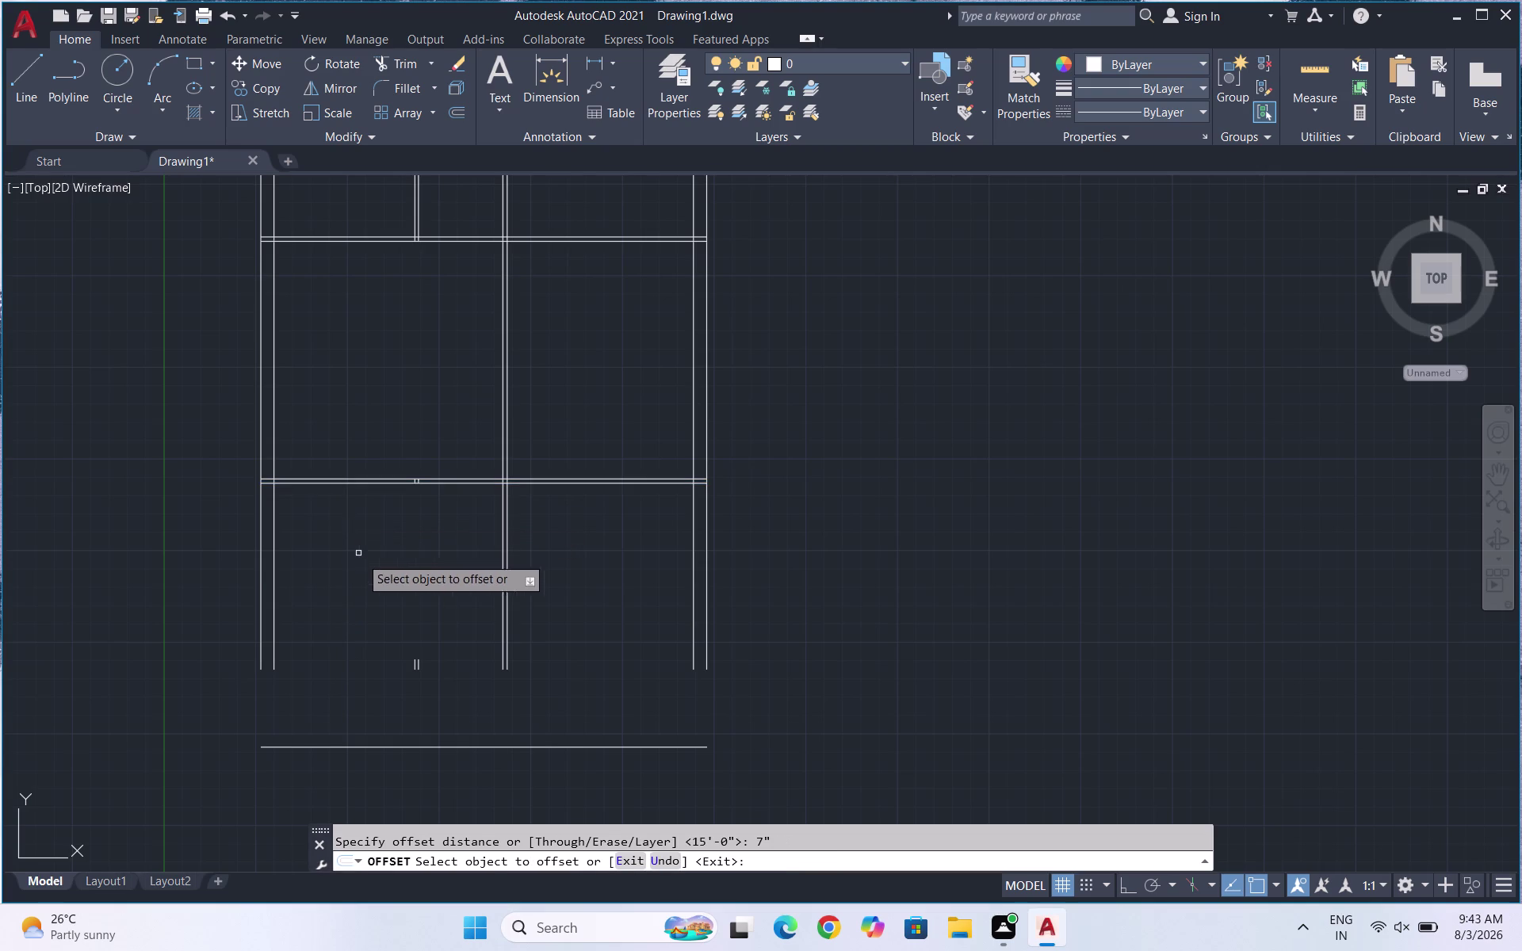
click(333, 748)
click(331, 757)
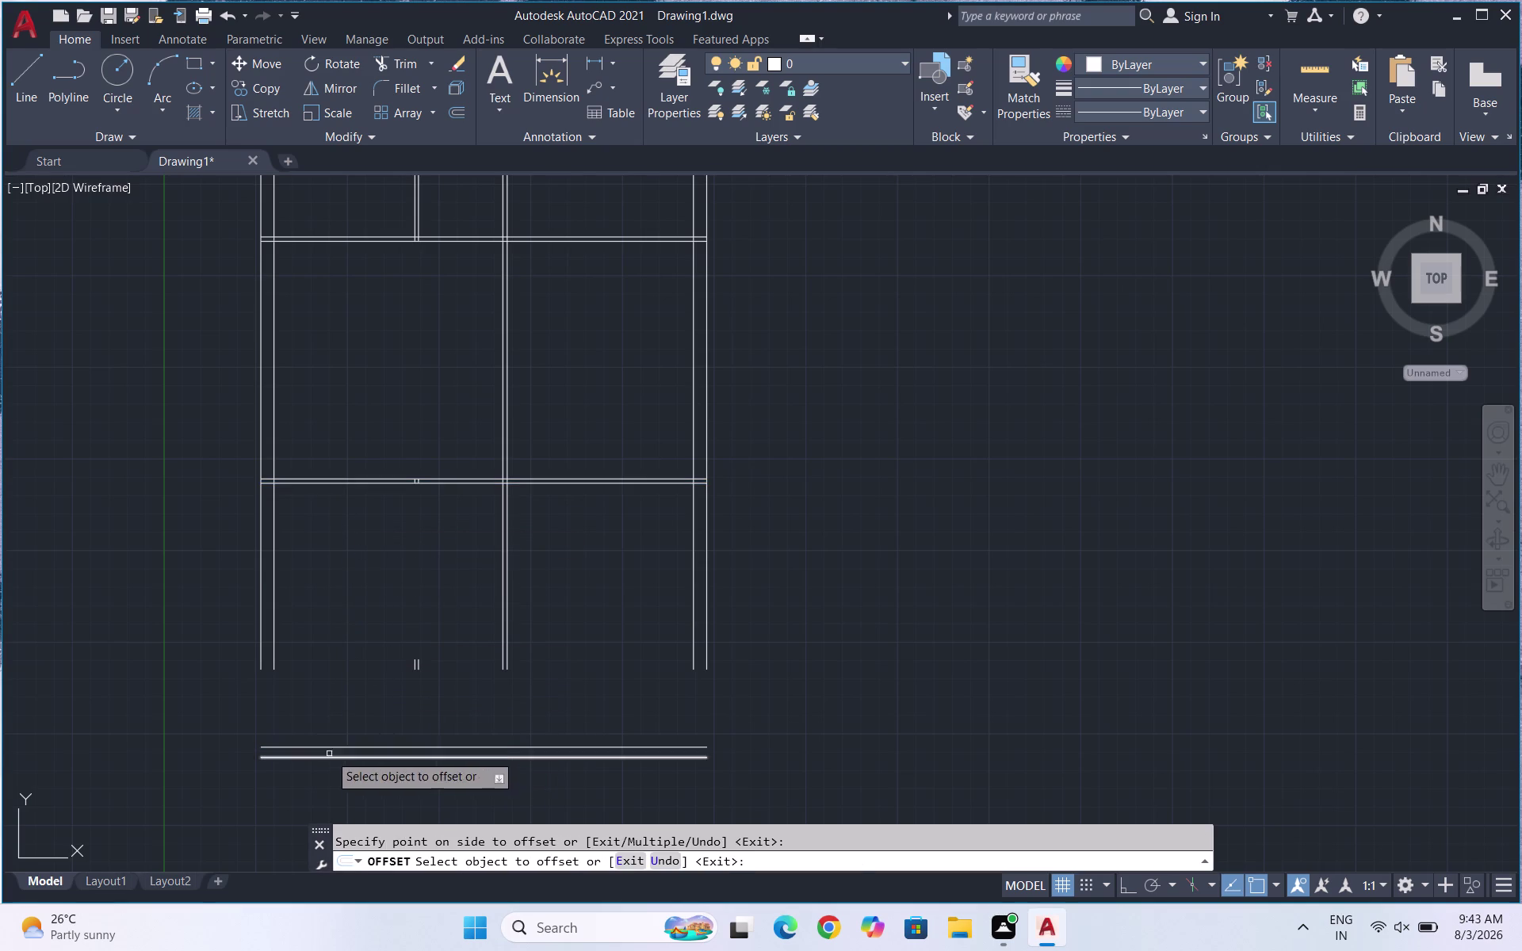
key(Escape)
key(e)
key(x)
key(Return)
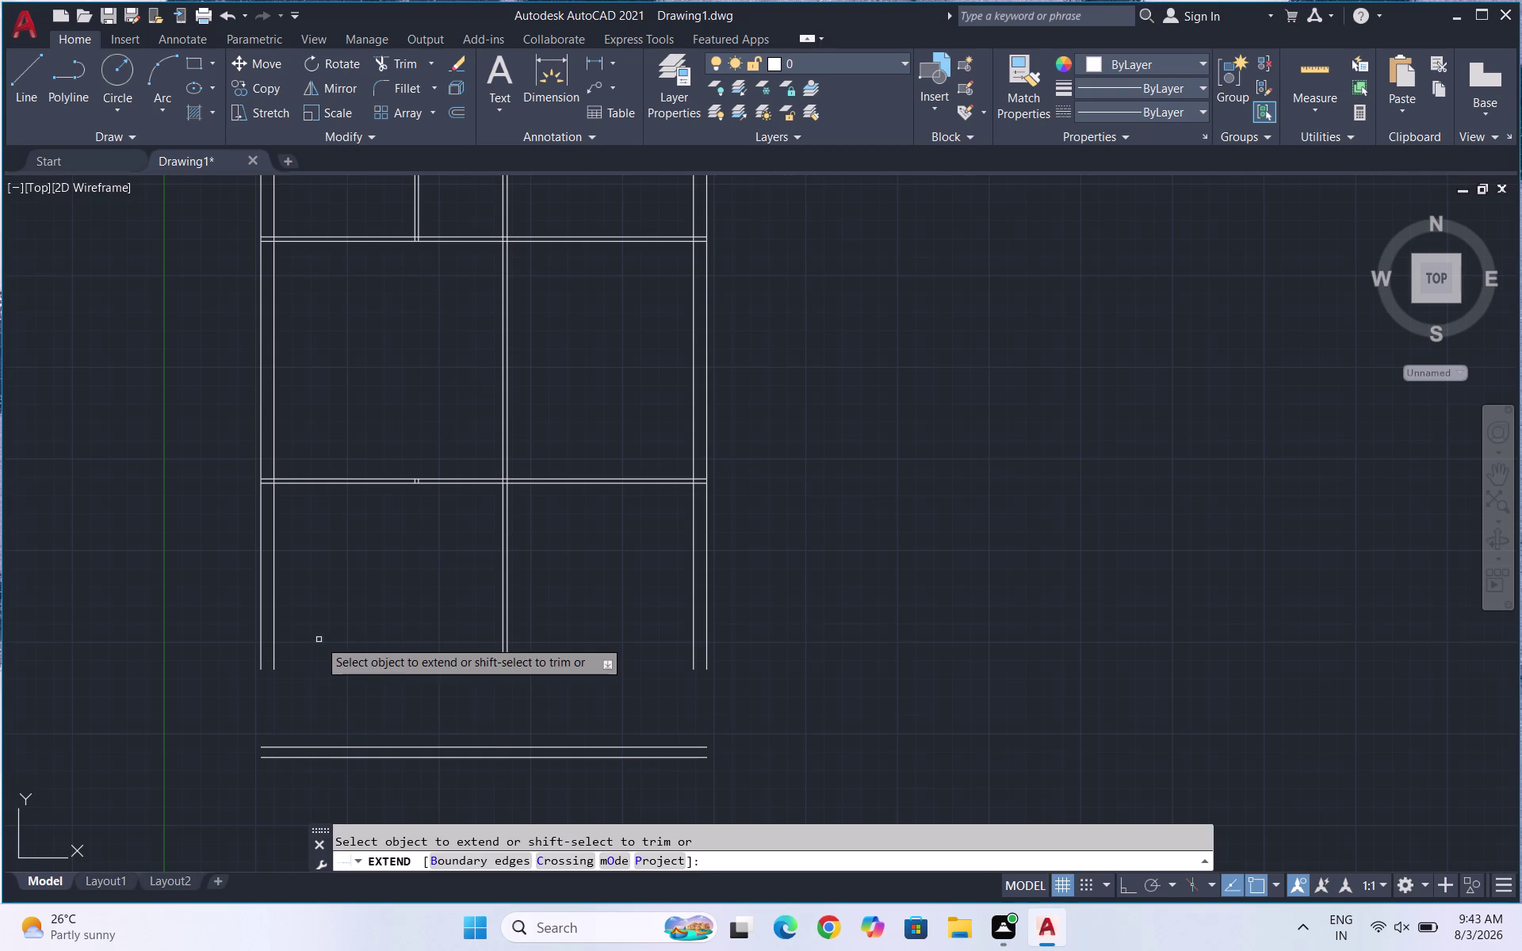
Extend the left wall lines and first middle partition line down to the new bottom wall.
click(262, 663)
click(260, 693)
click(275, 656)
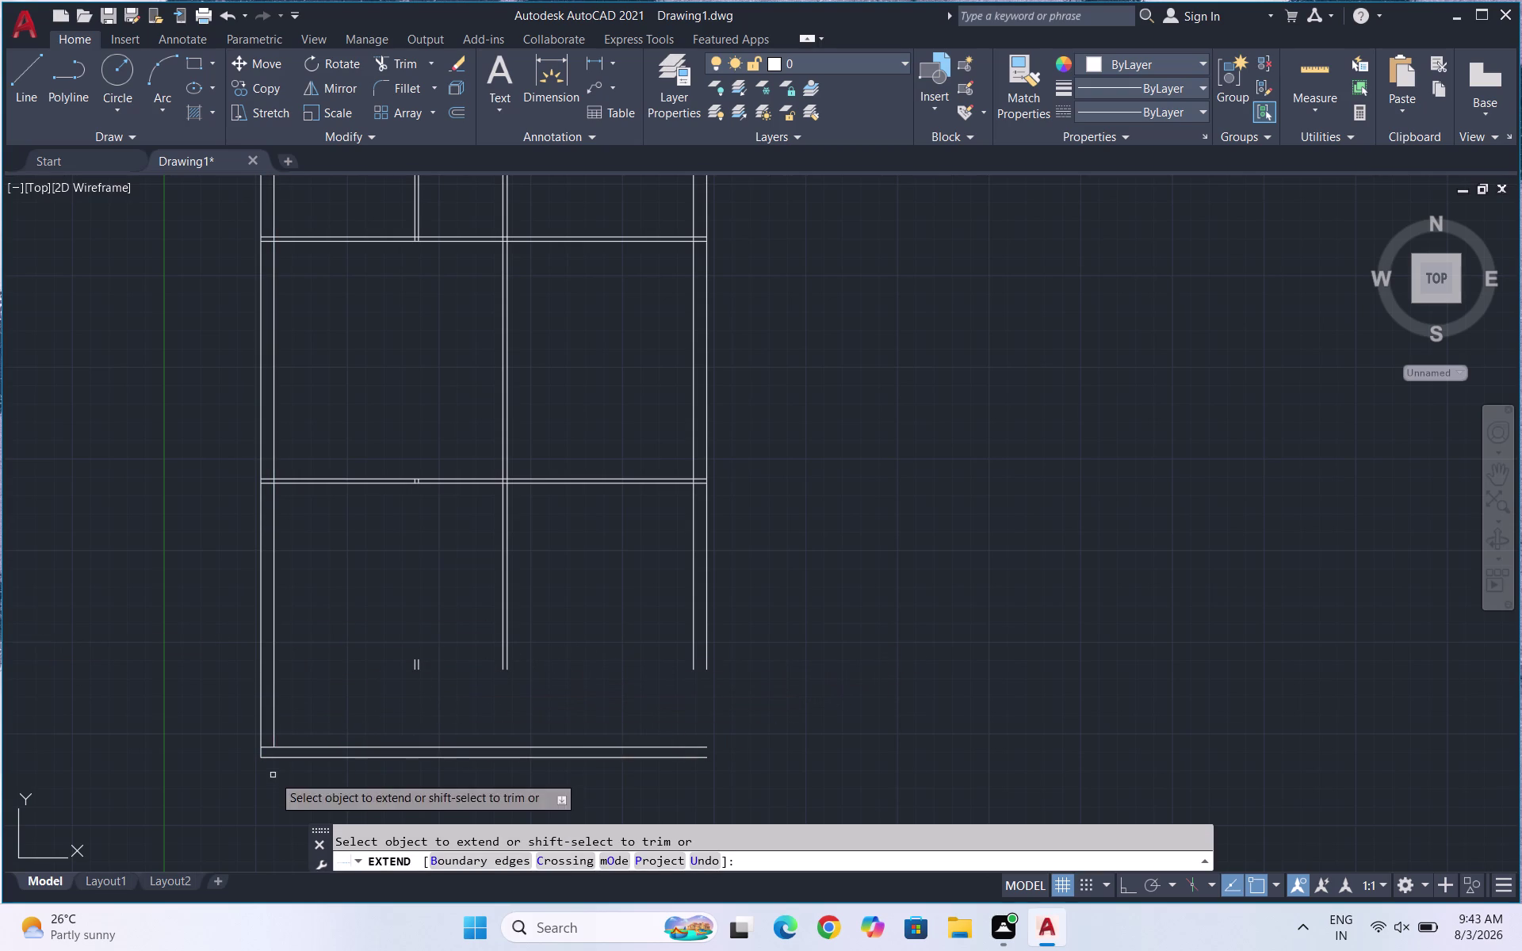
click(272, 725)
click(500, 661)
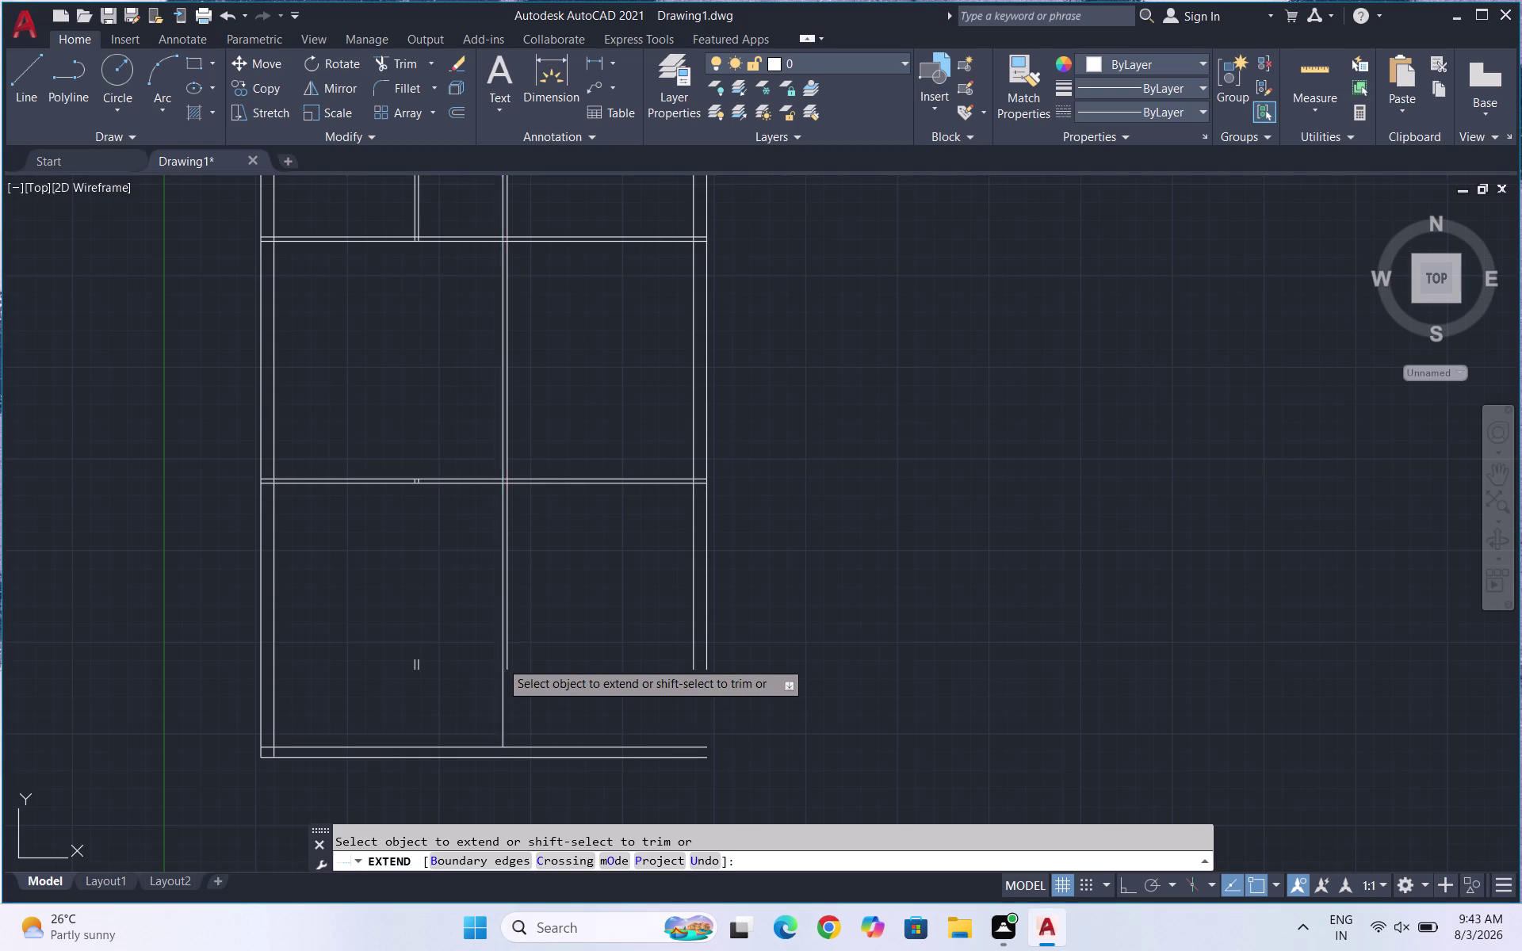
click(503, 694)
Extend the remaining middle and right partition lines to the bottom wall.
click(507, 660)
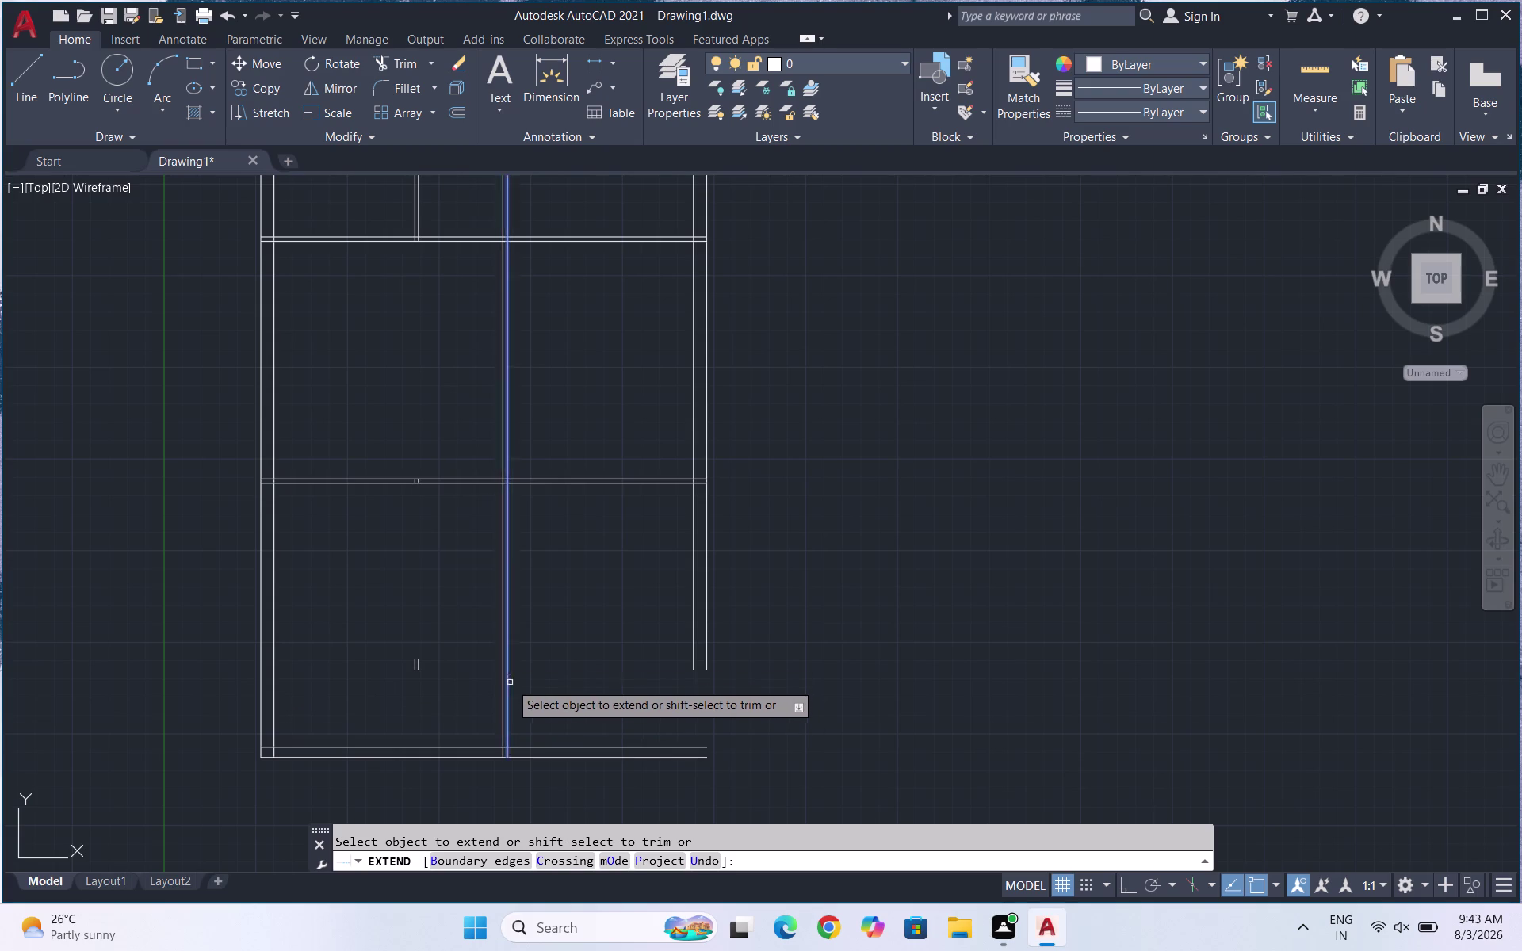
click(509, 736)
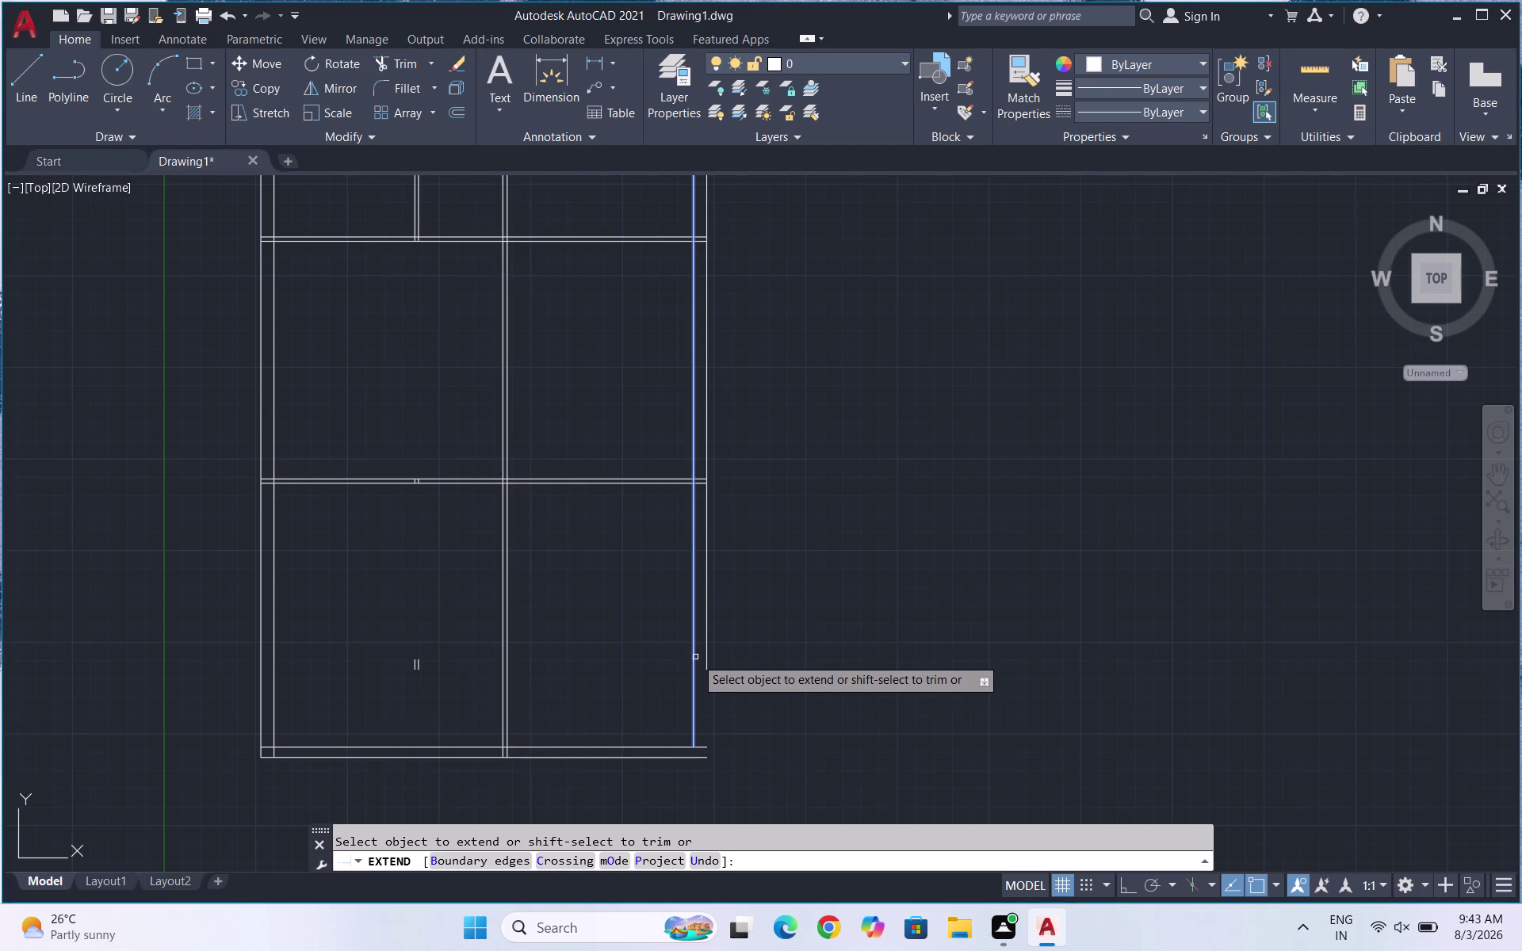
click(695, 657)
click(693, 686)
click(704, 659)
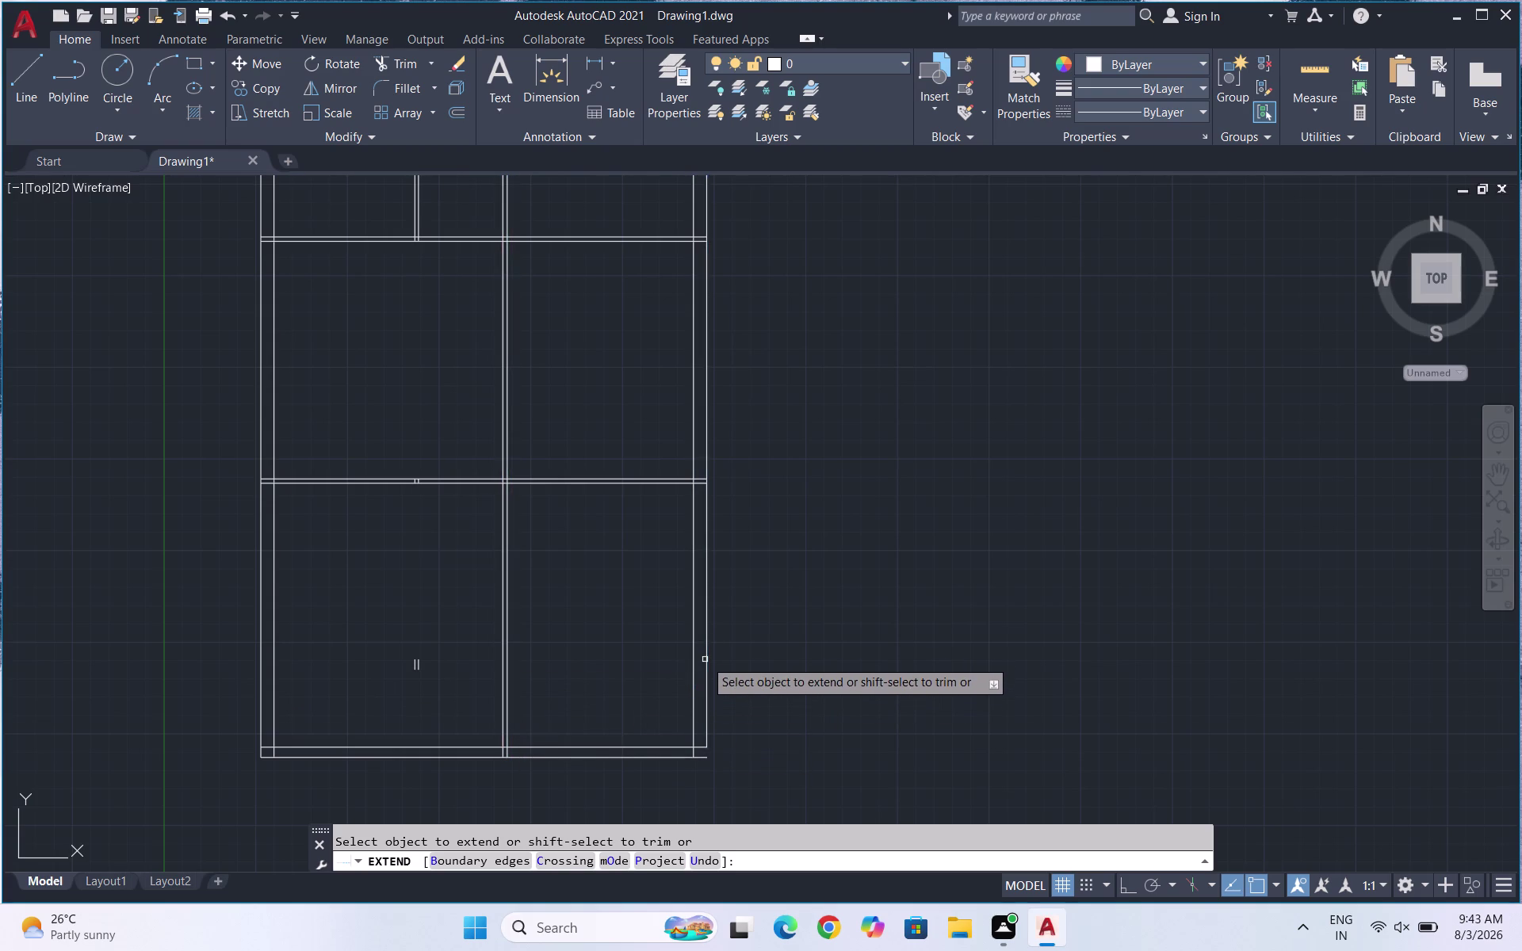
click(706, 709)
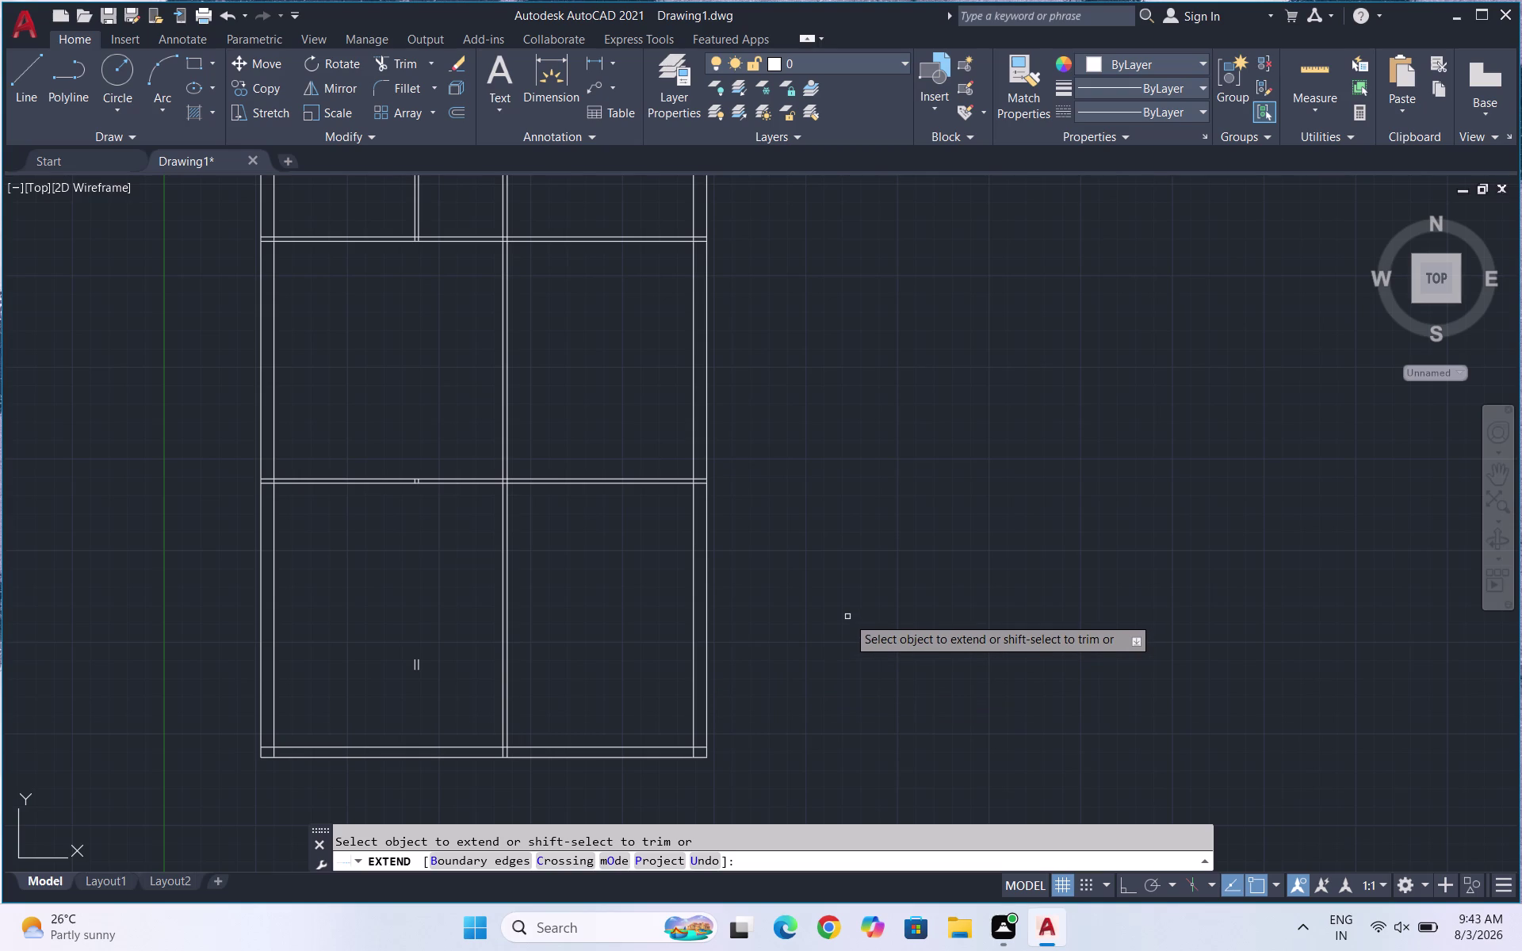
key(Escape)
Offset the left inner wall line 10' to the right as a new partition.
key(o)
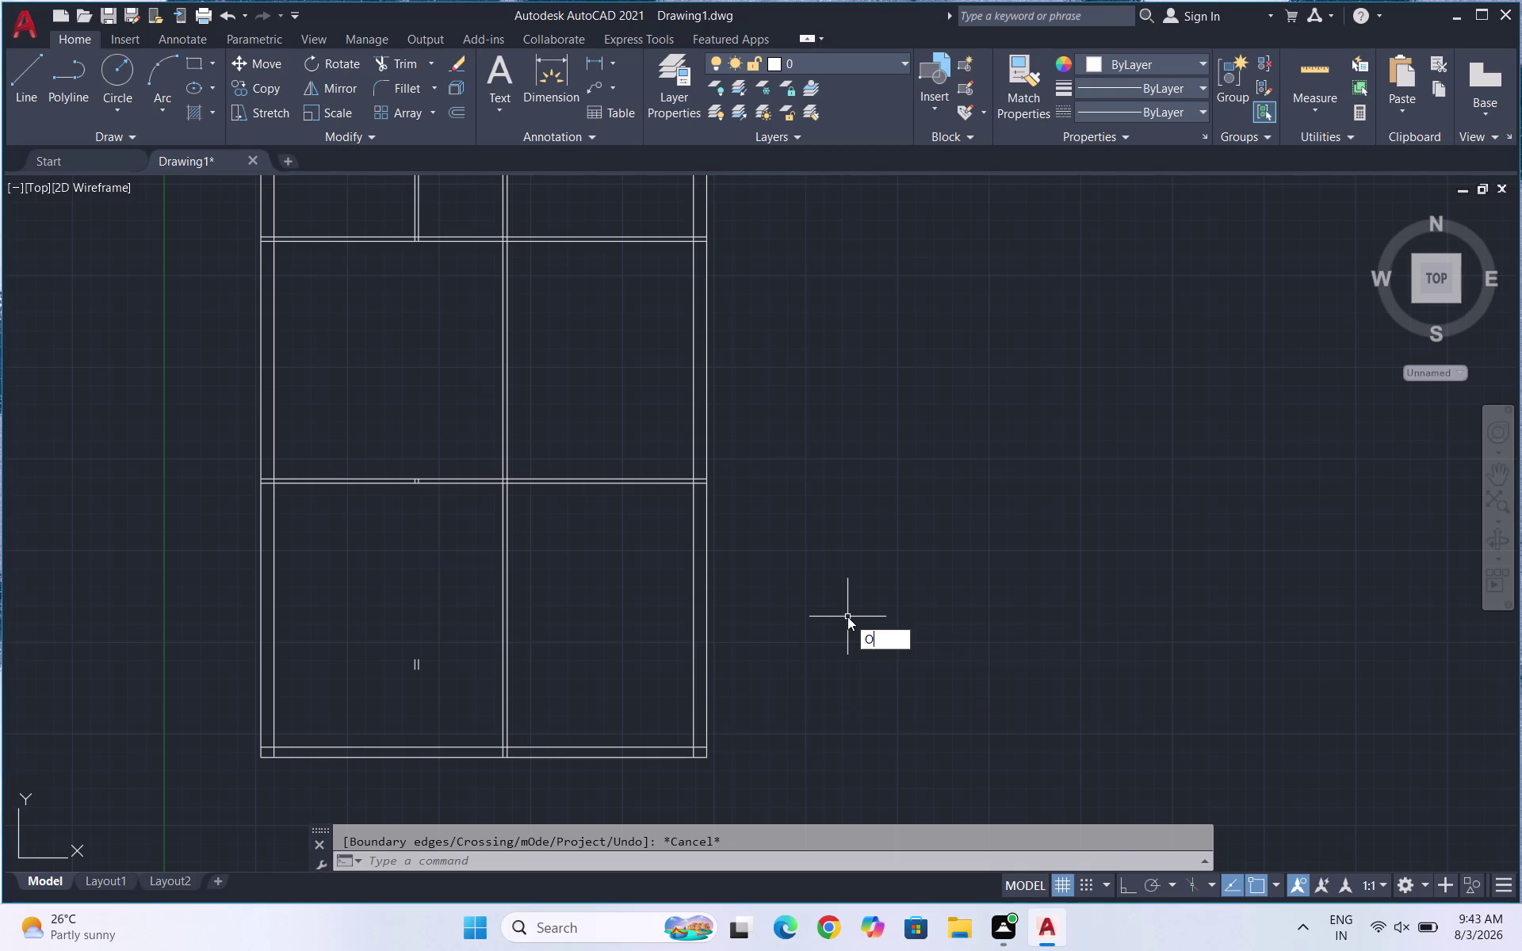
key(Return)
text(10')
key(Return)
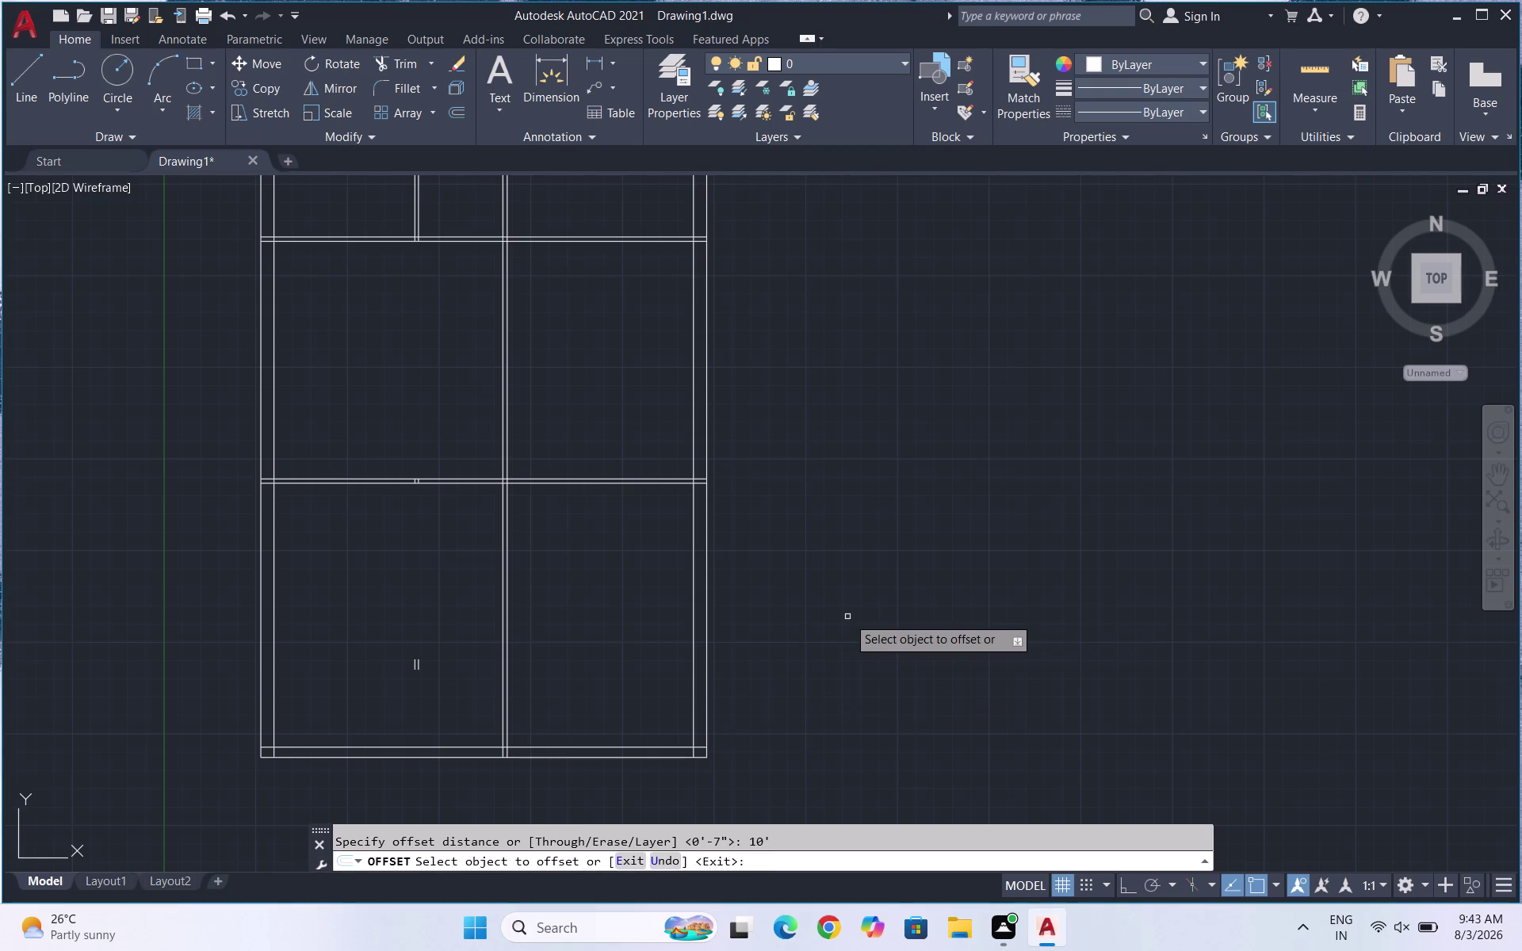
click(272, 648)
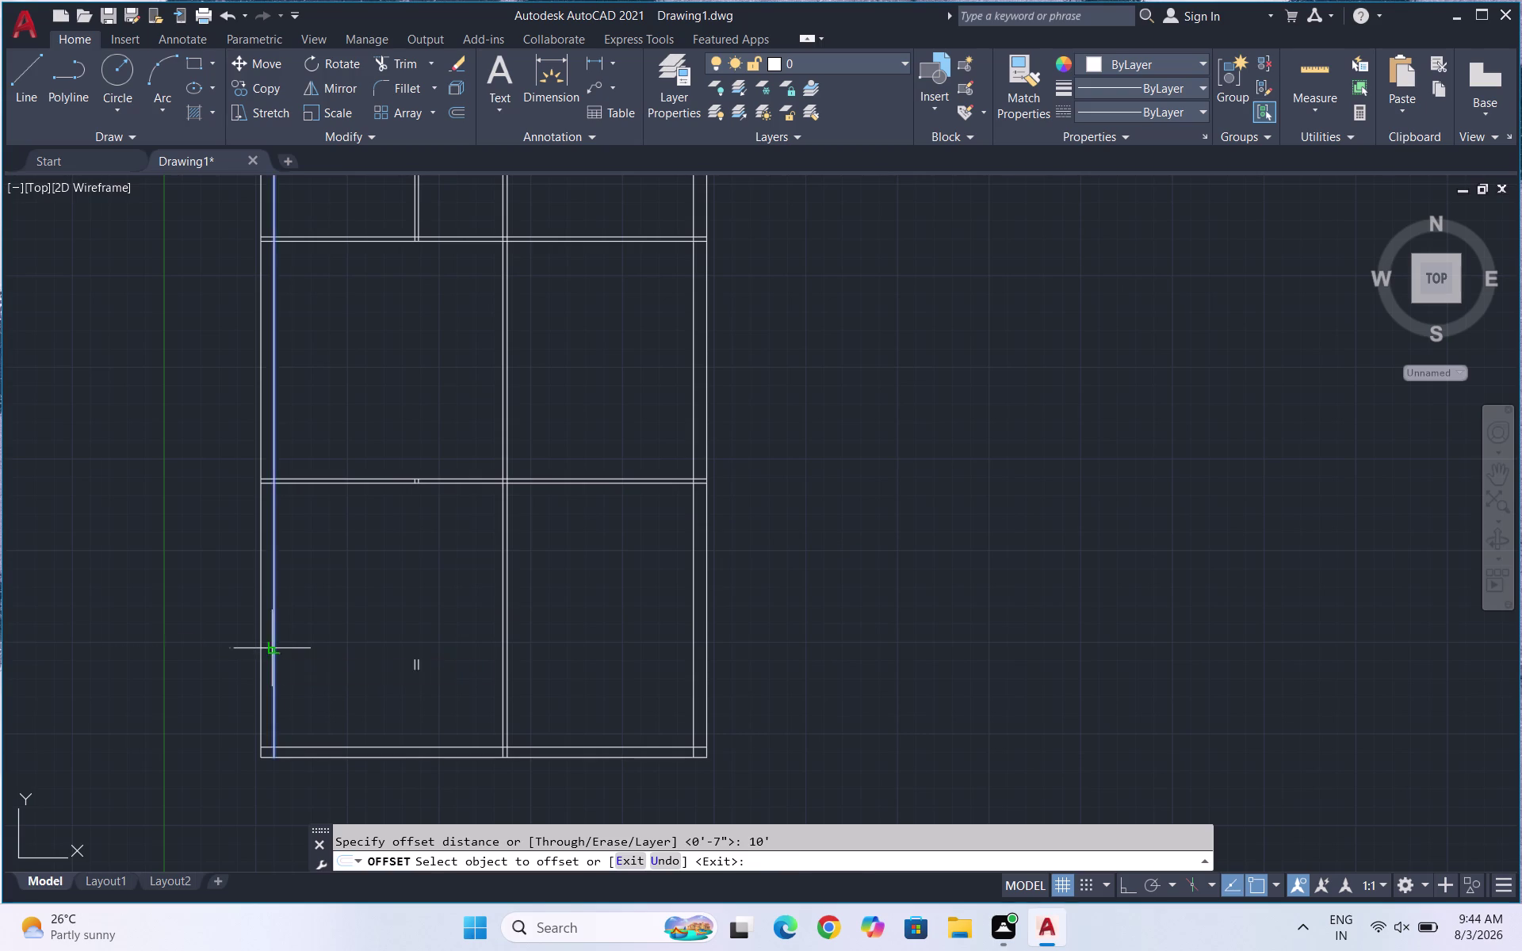
click(368, 627)
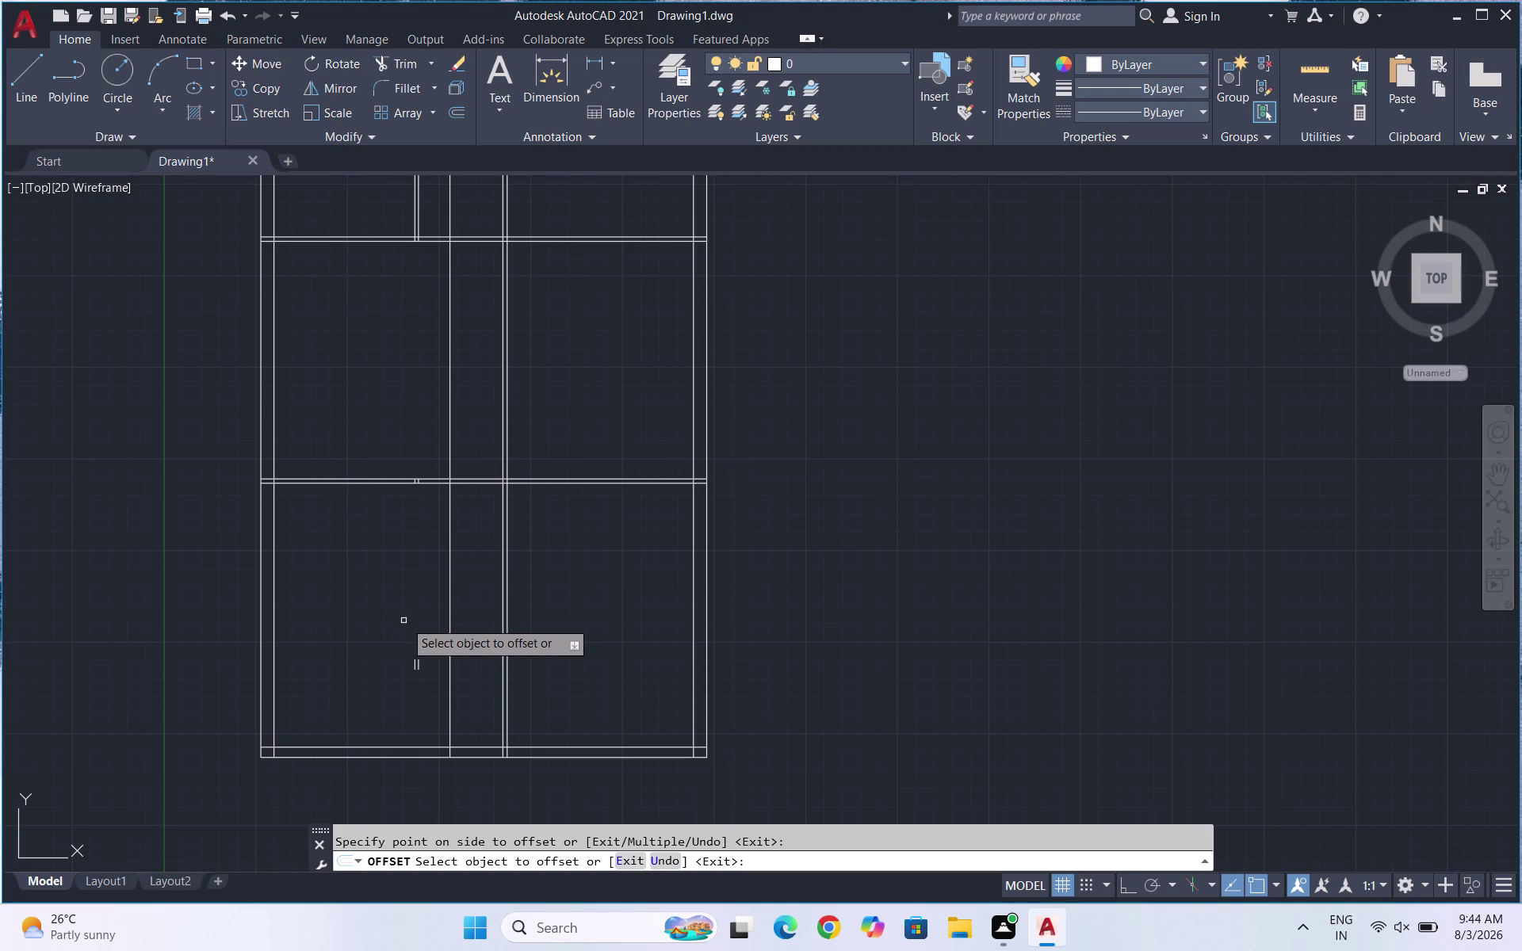
scroll(down, 3)
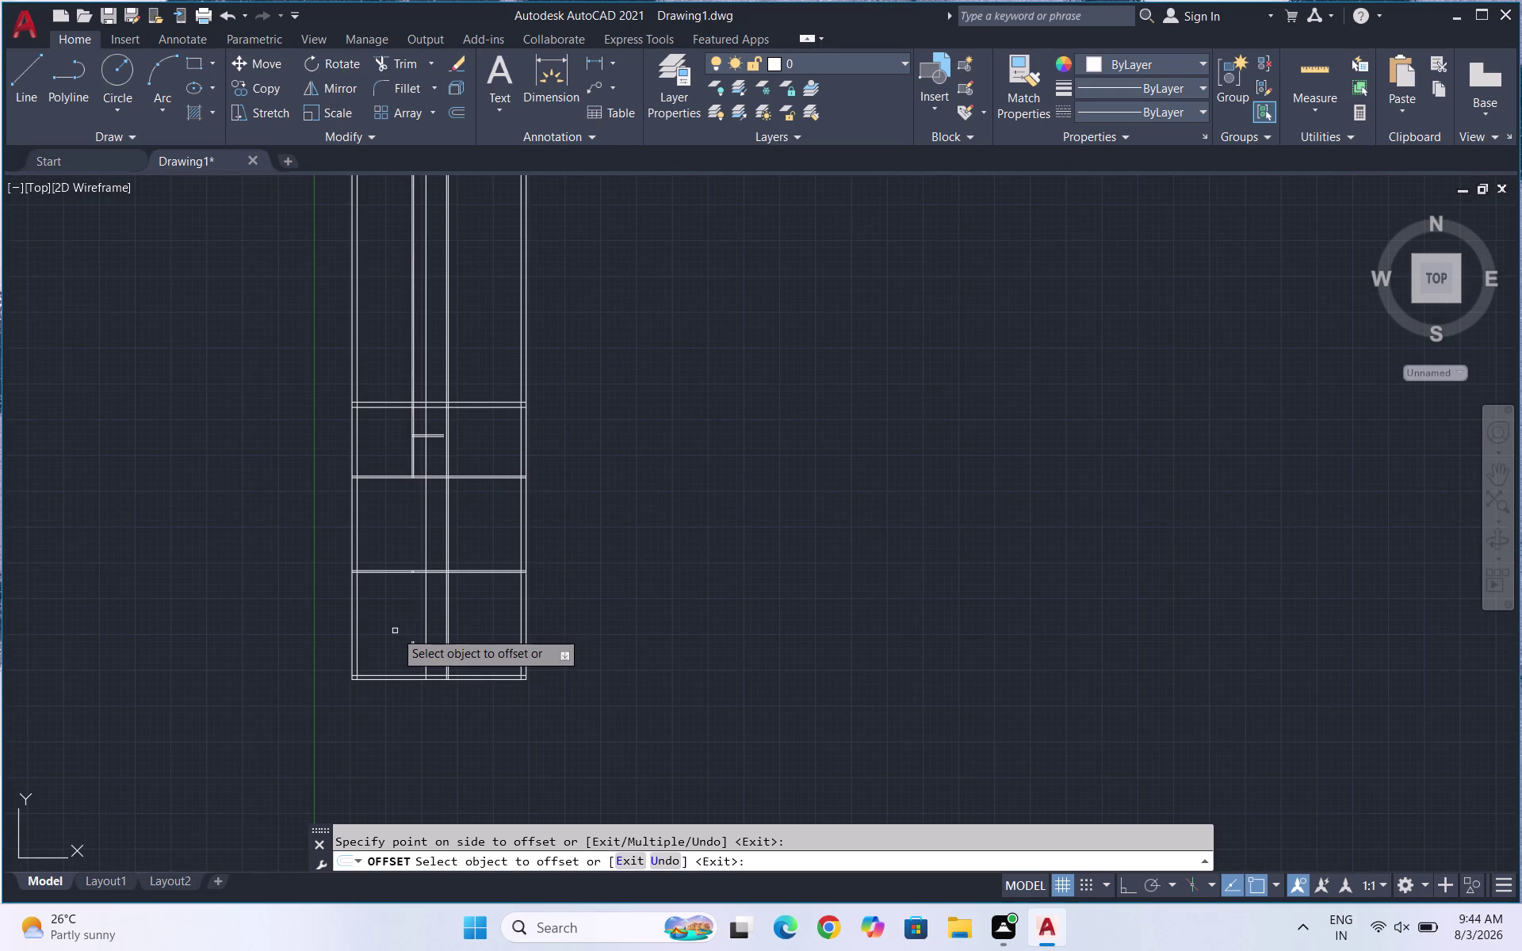
text(TR)
key(Return)
key(Return)
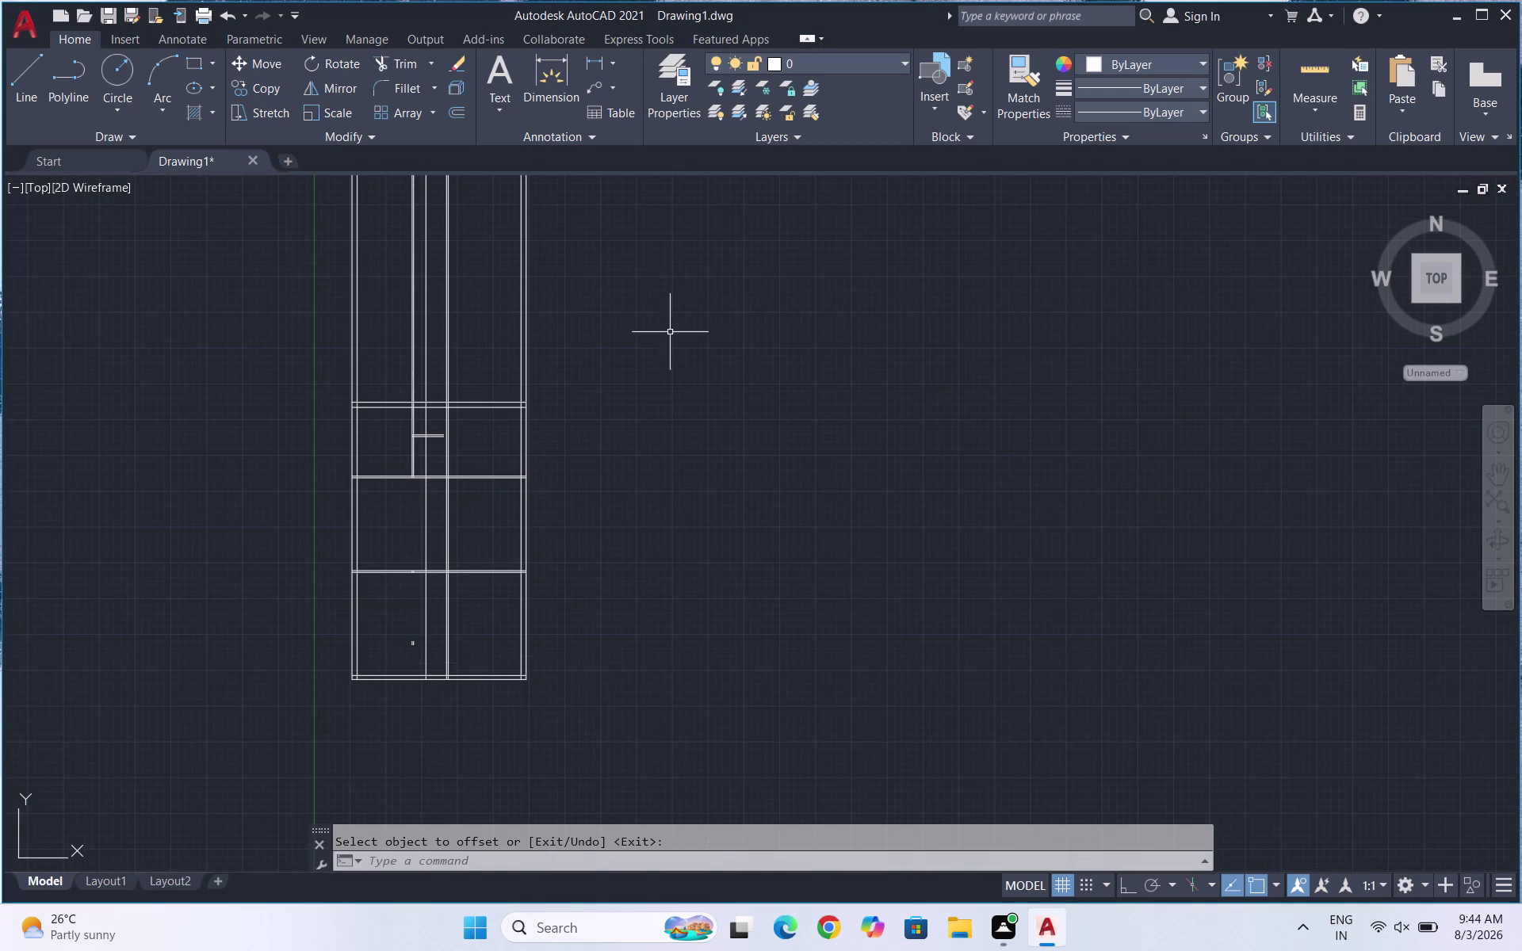
Trim the line ends overshooting above the plan with a fence.
drag(659, 330, 166, 349)
key(Escape)
text(T)
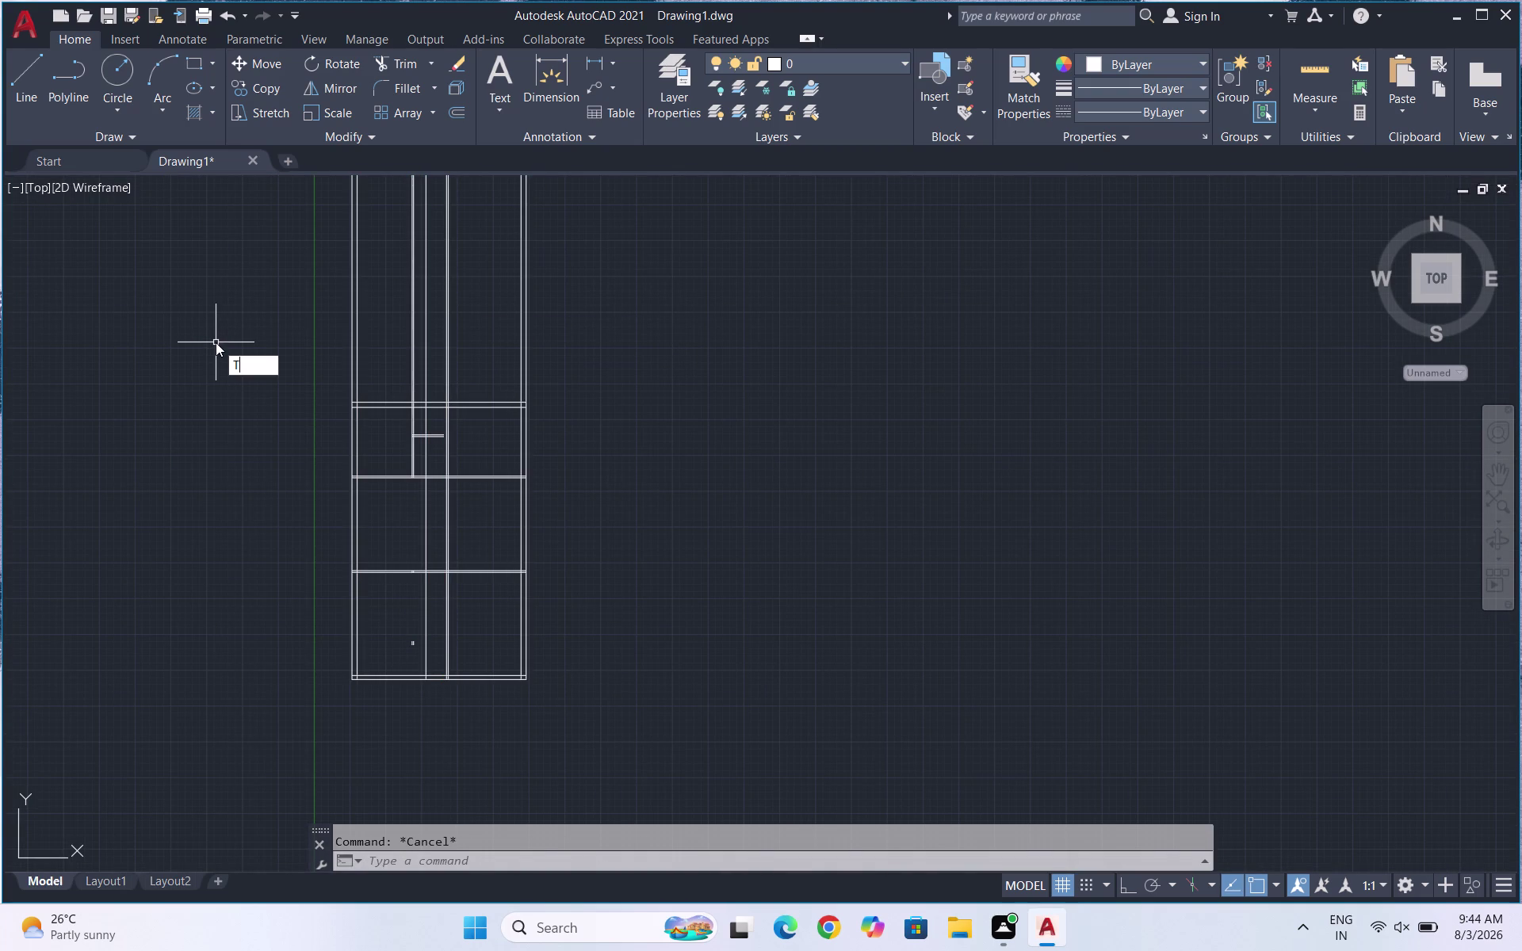
text(R)
key(Return)
key(Return)
drag(673, 274, 0, 357)
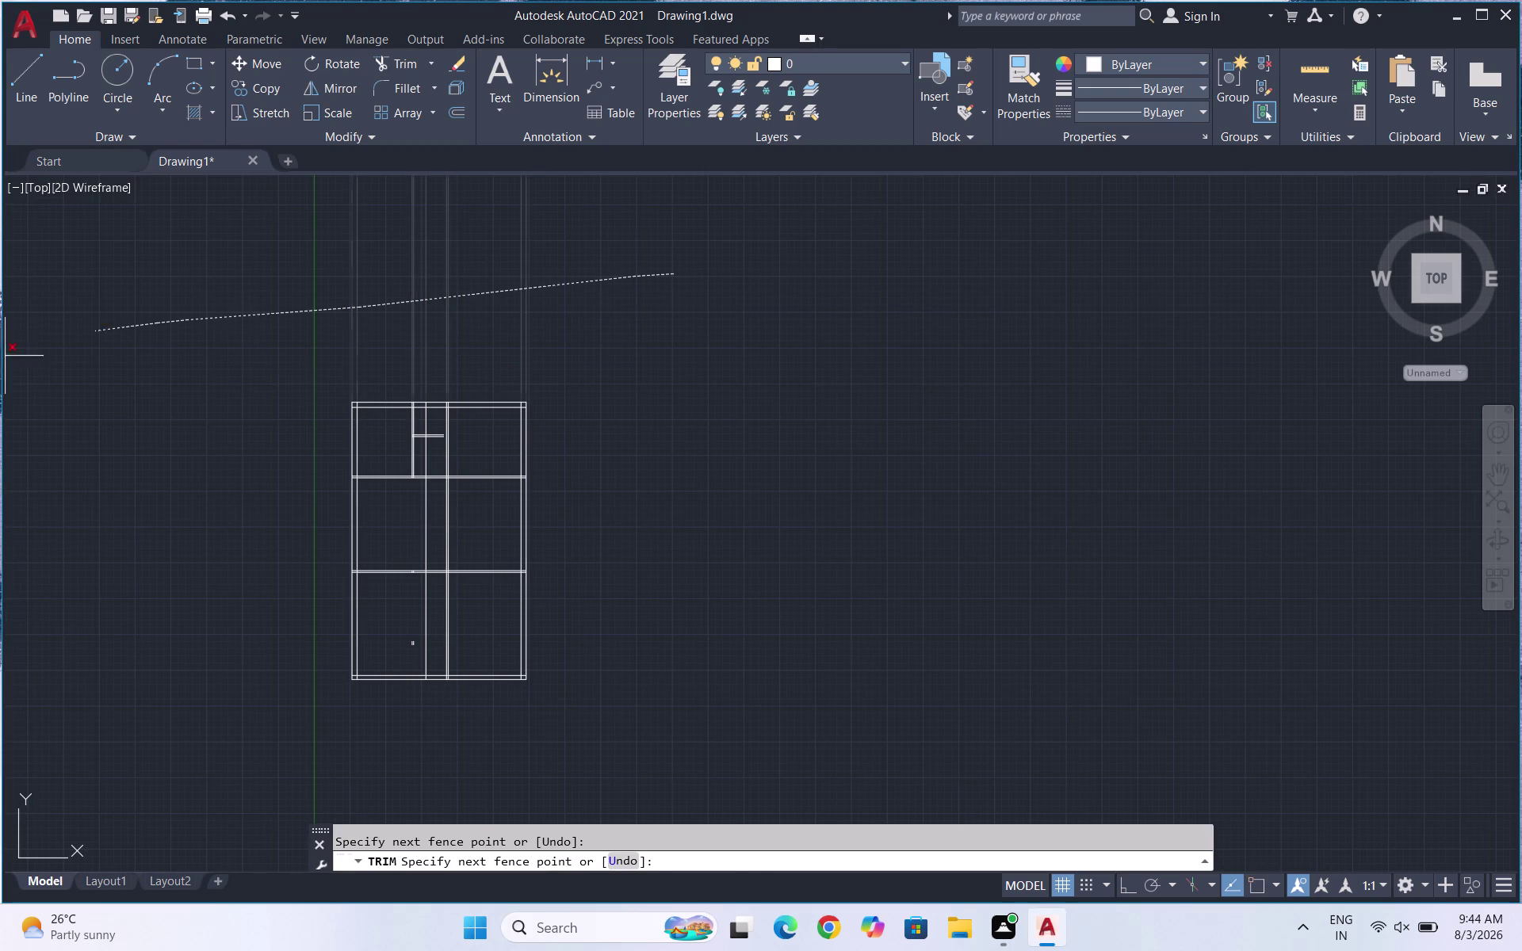
scroll(up, 3)
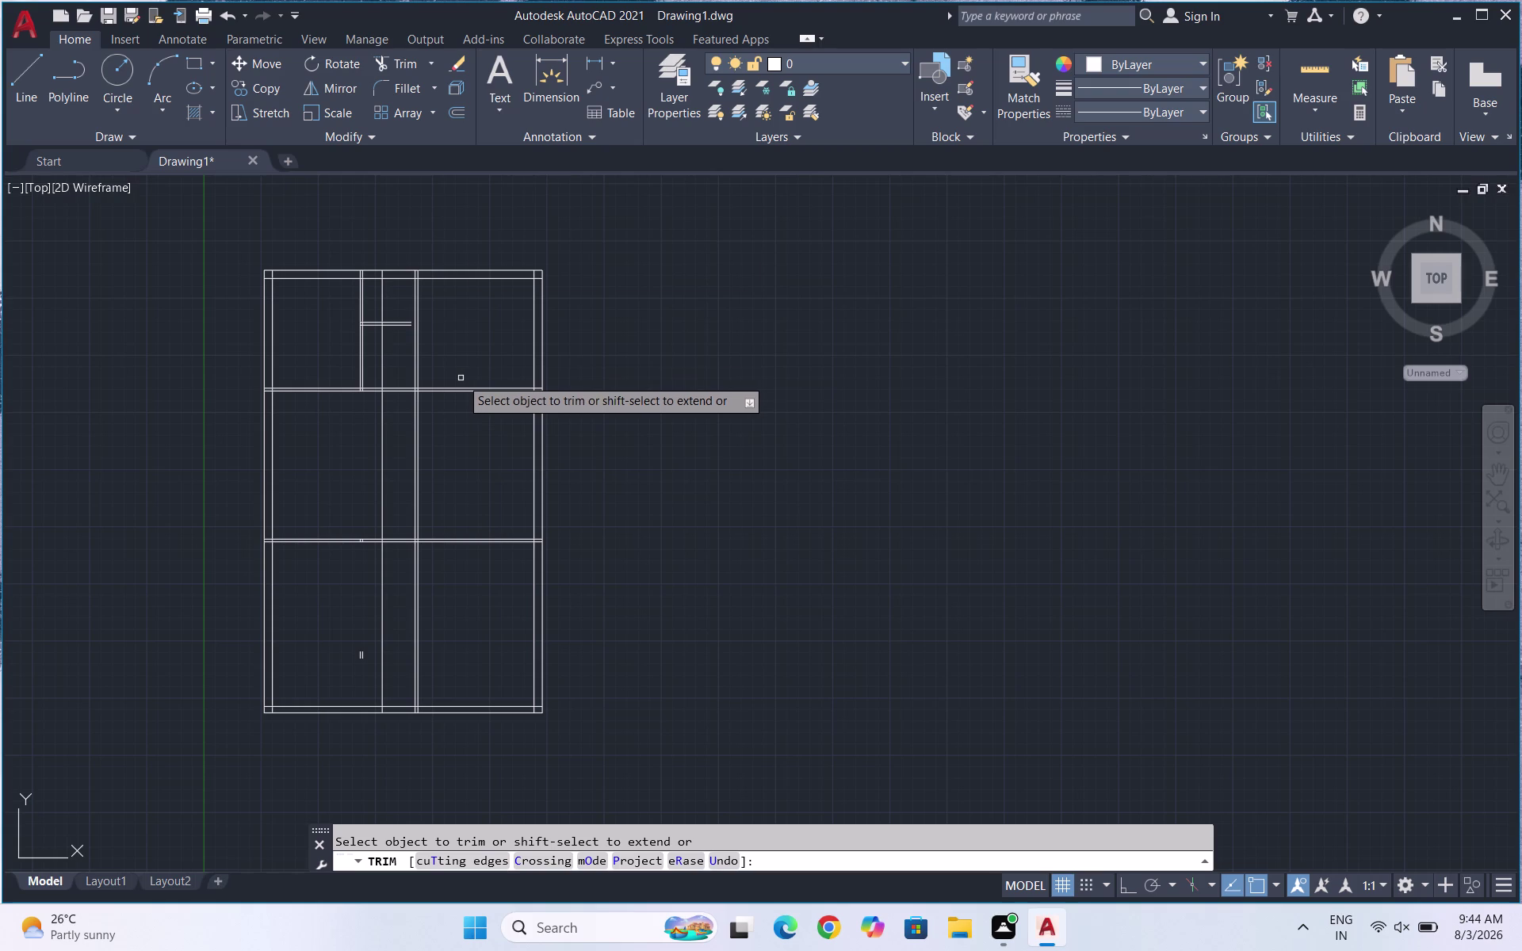
Trim the three unwanted new-partition pieces in the middle and small top rooms.
click(383, 295)
click(384, 340)
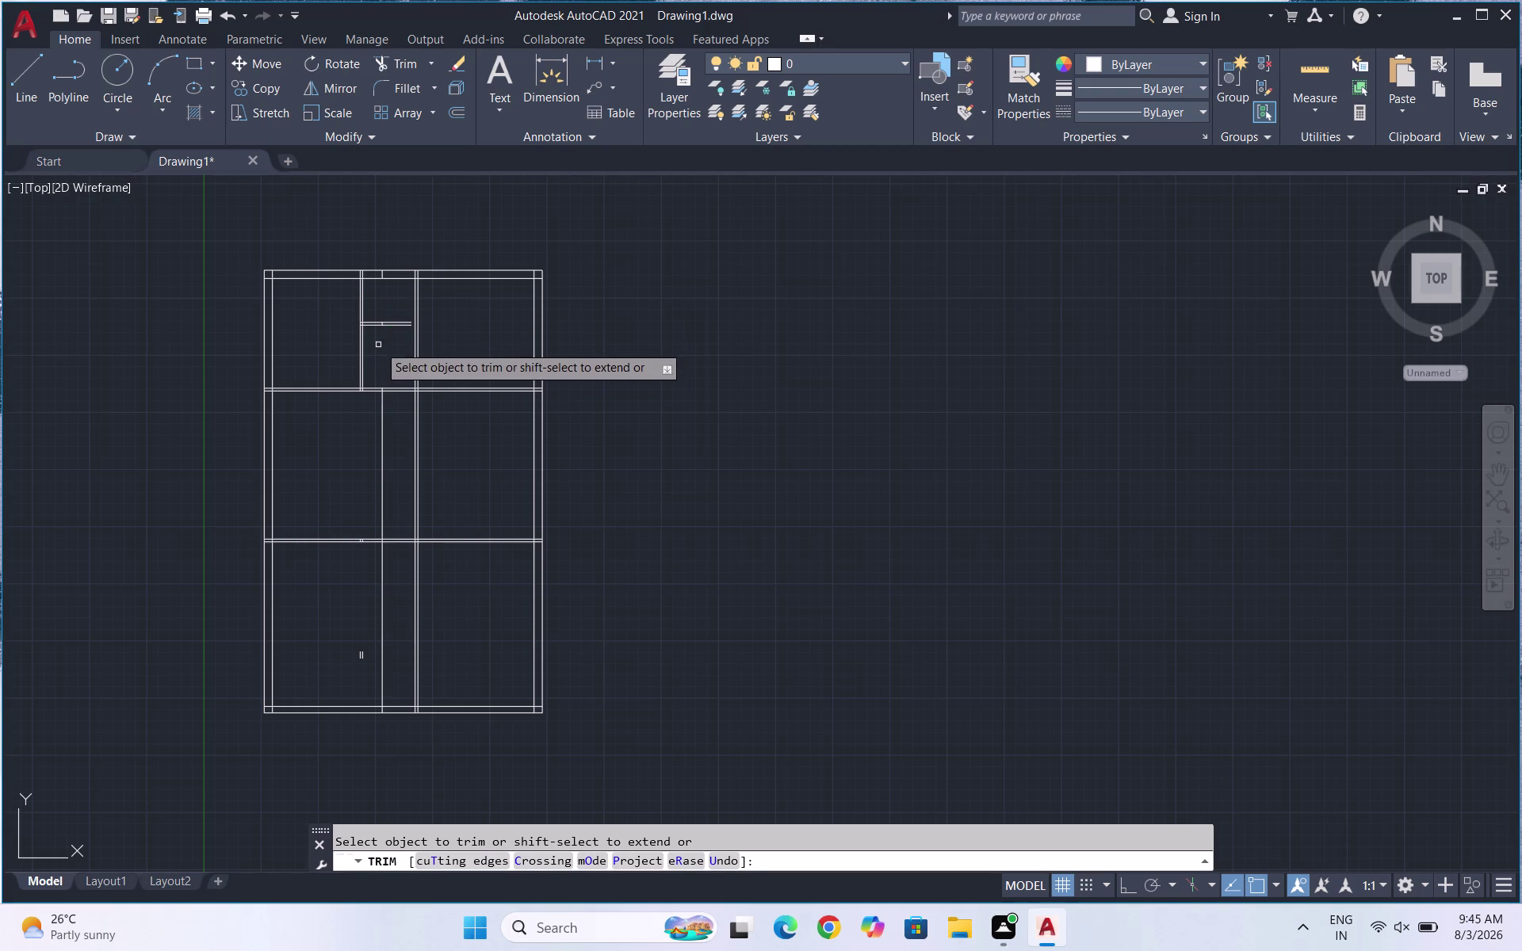
click(380, 425)
key(Escape)
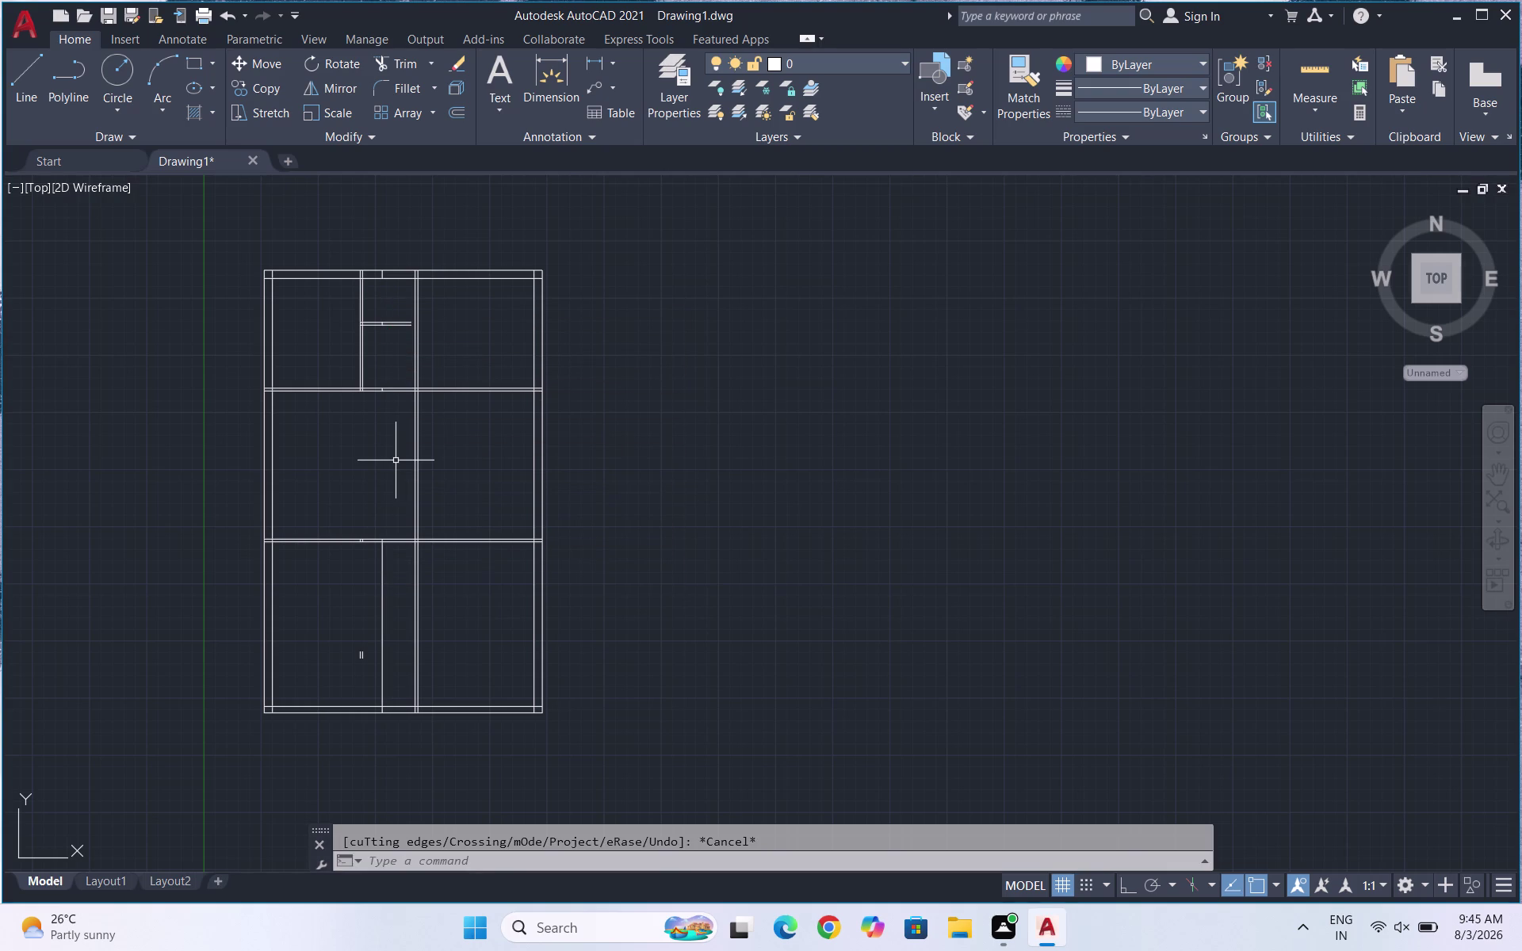
Offset the lower partition line 3 inches to its right, forming a double wall.
key(Escape)
key(o)
key(Return)
text(3)
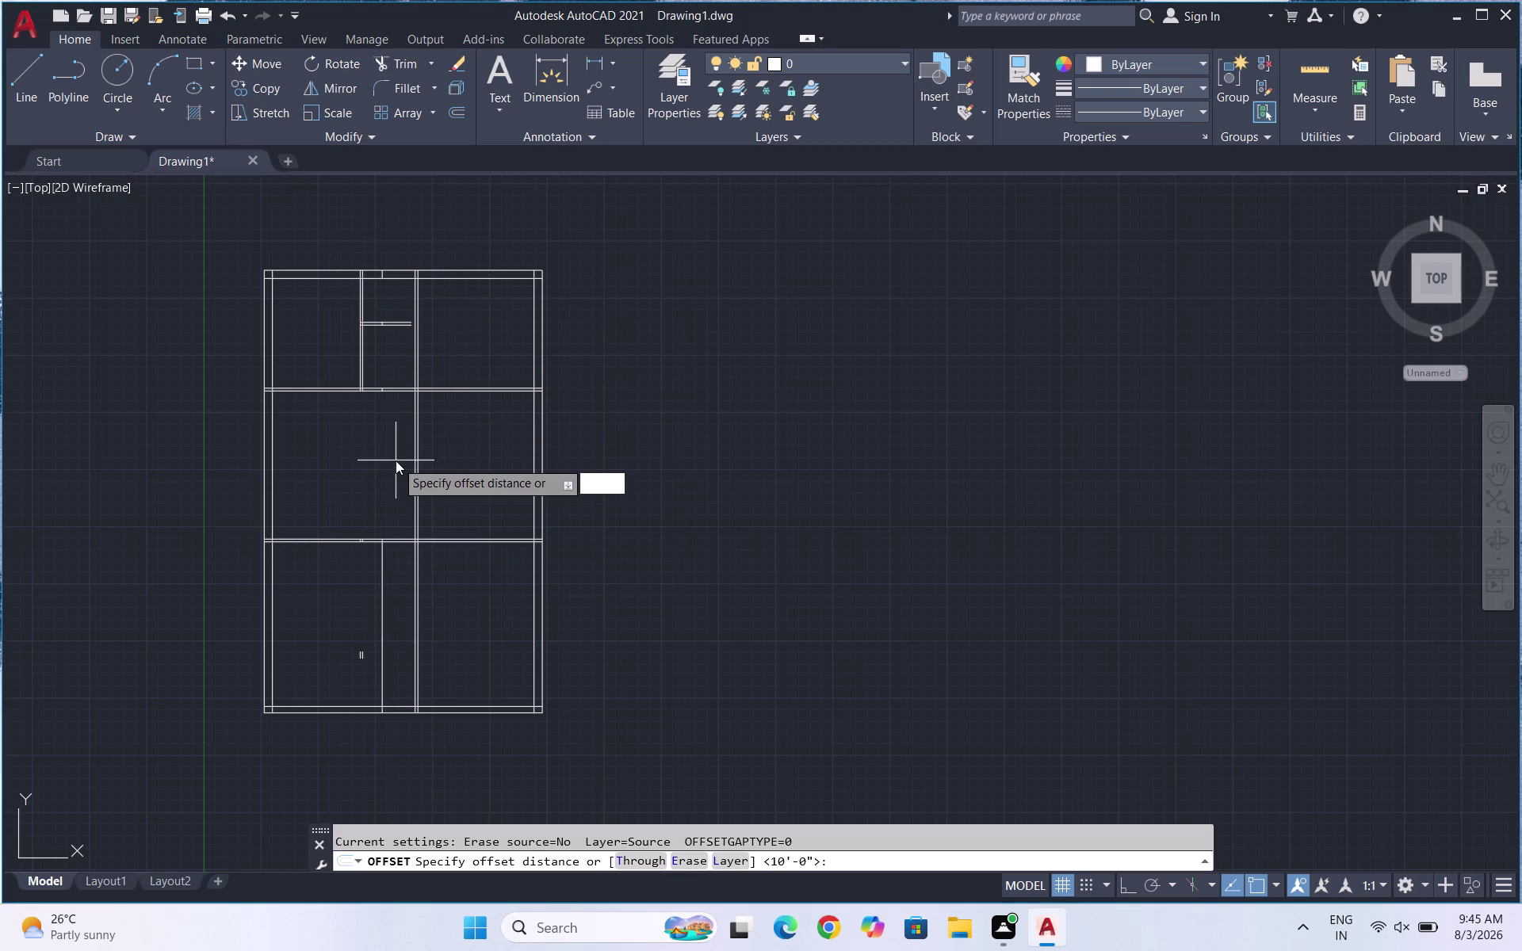
text(")
key(Return)
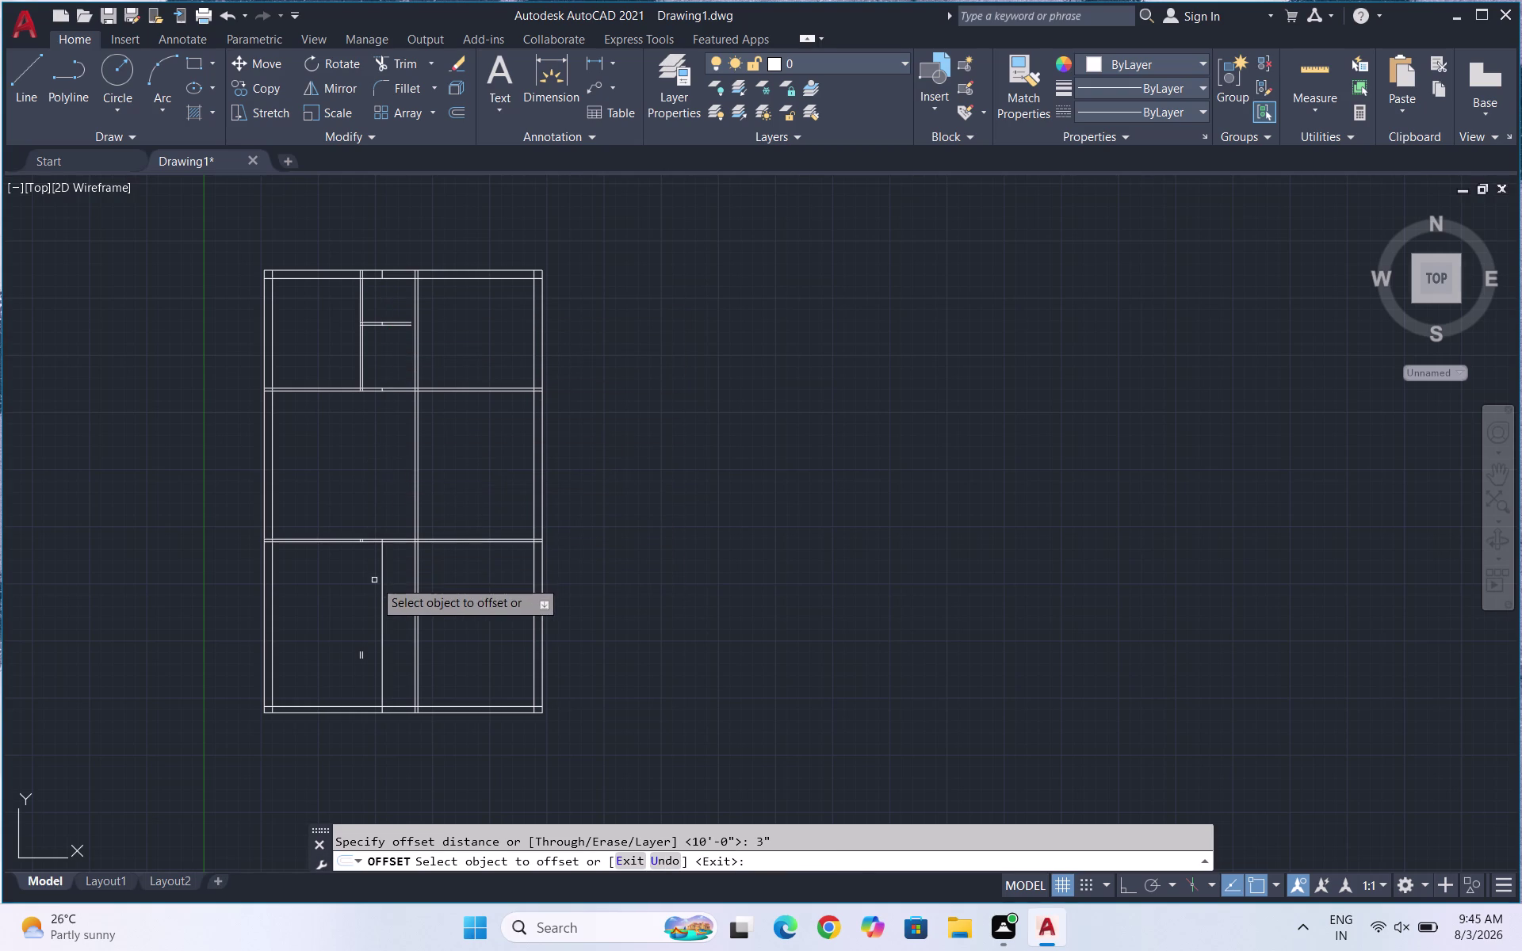
click(380, 585)
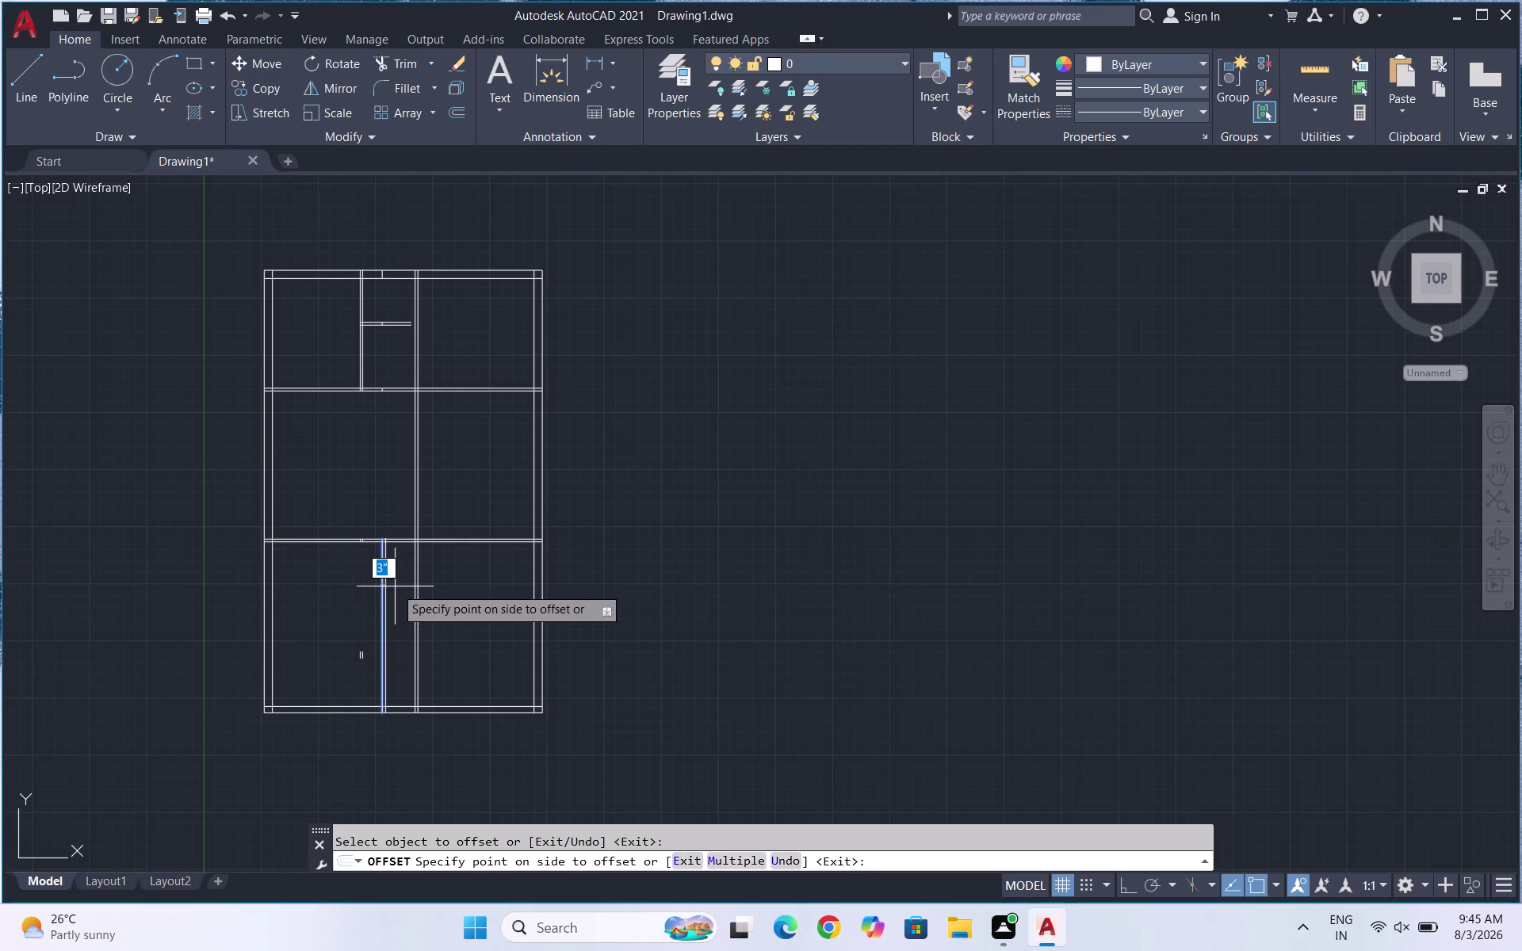
click(394, 586)
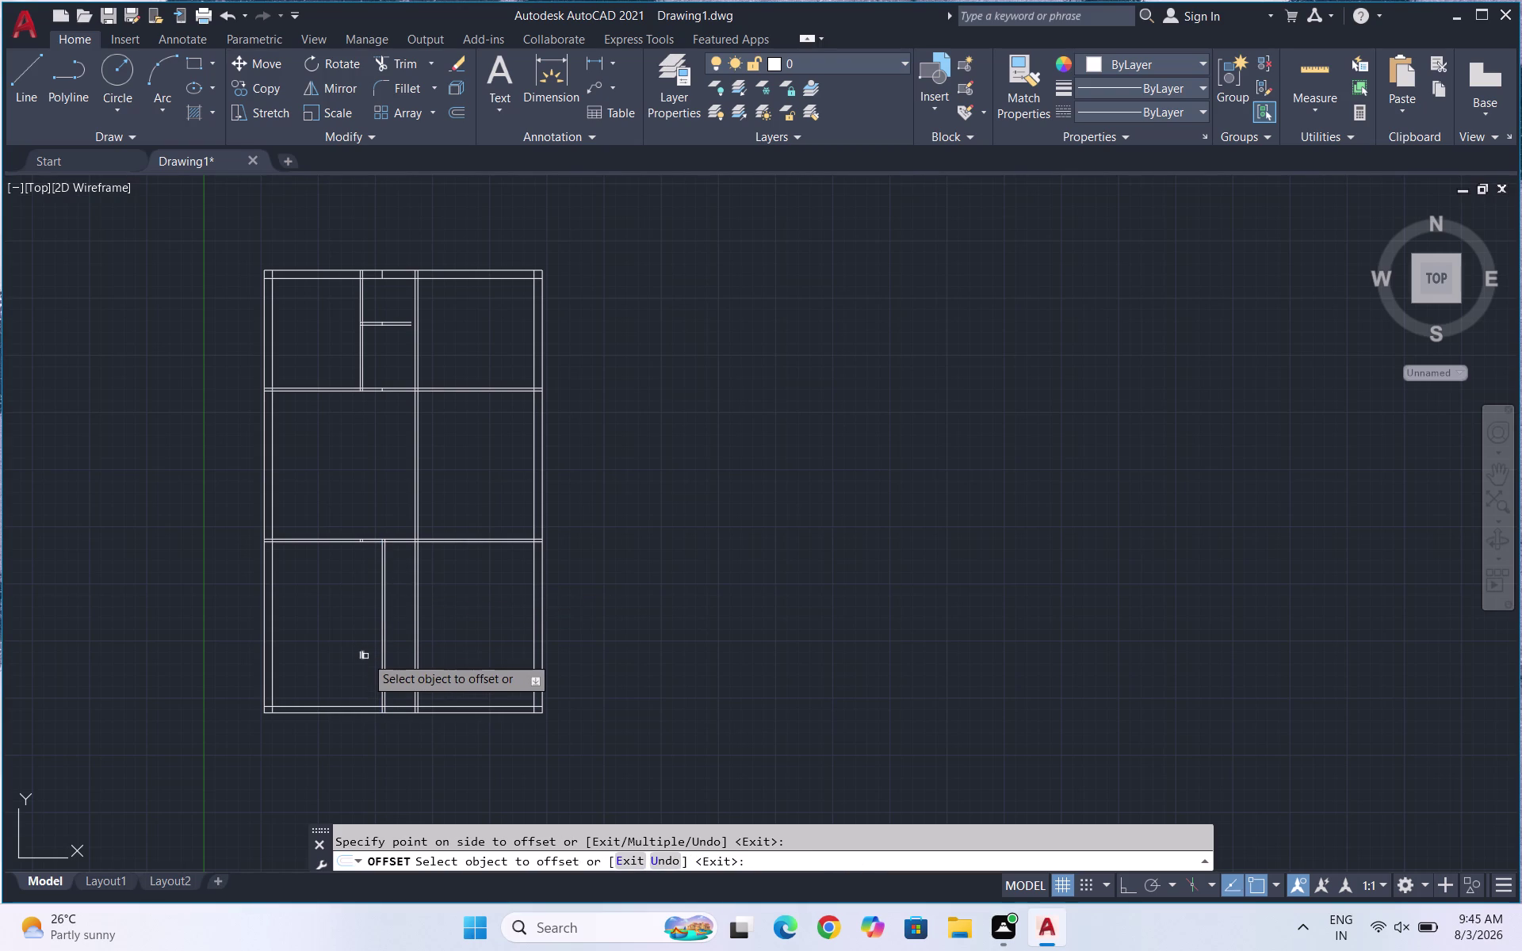
click(365, 656)
click(359, 653)
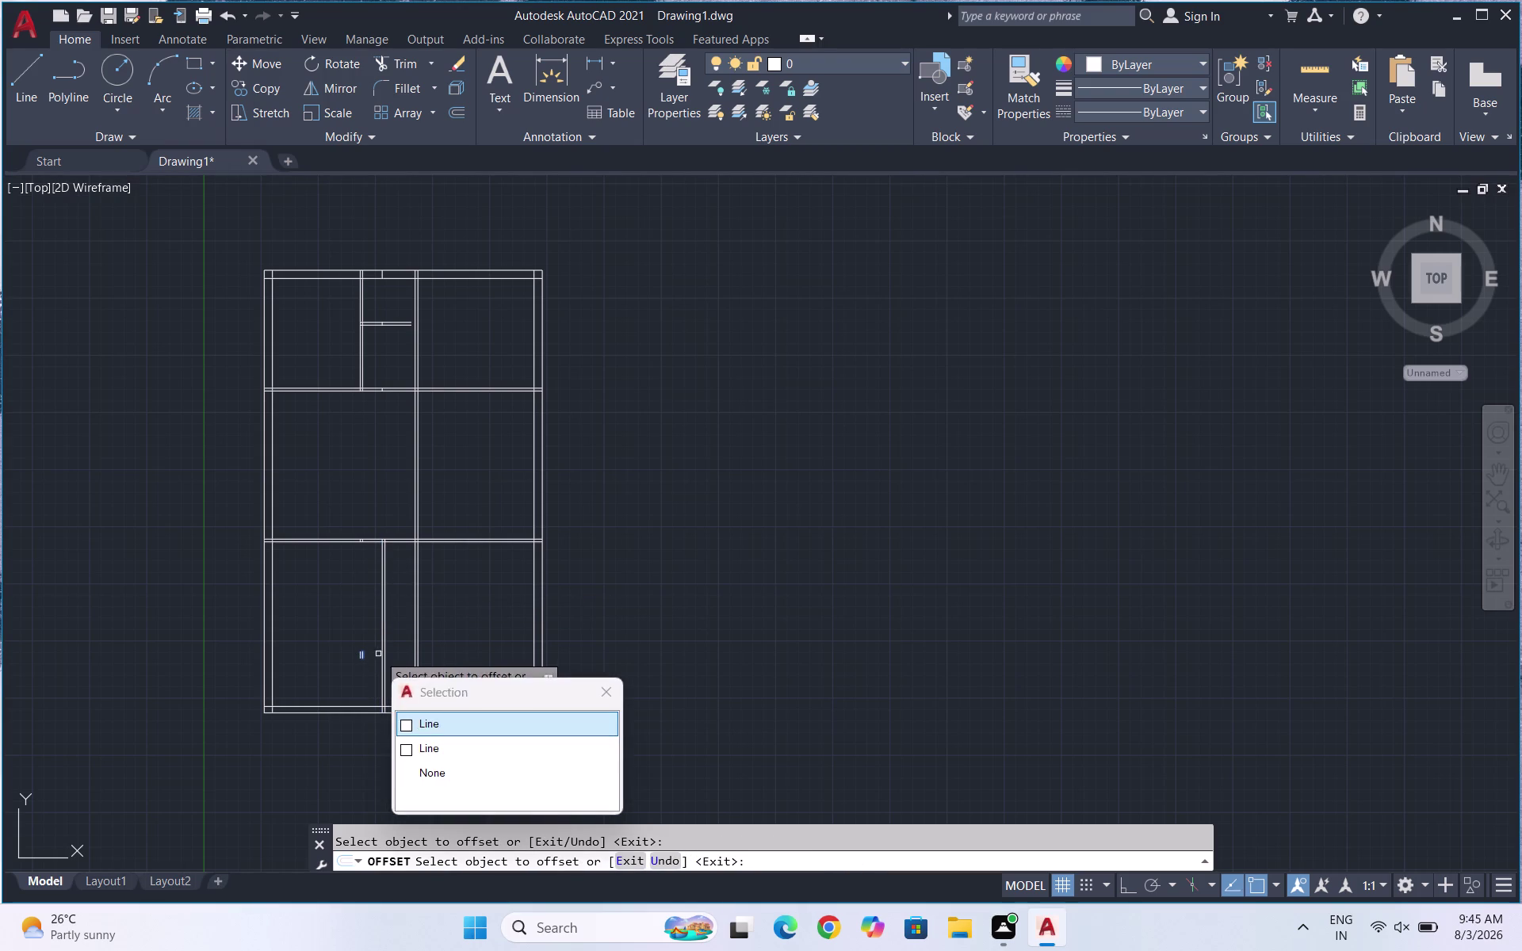
click(409, 723)
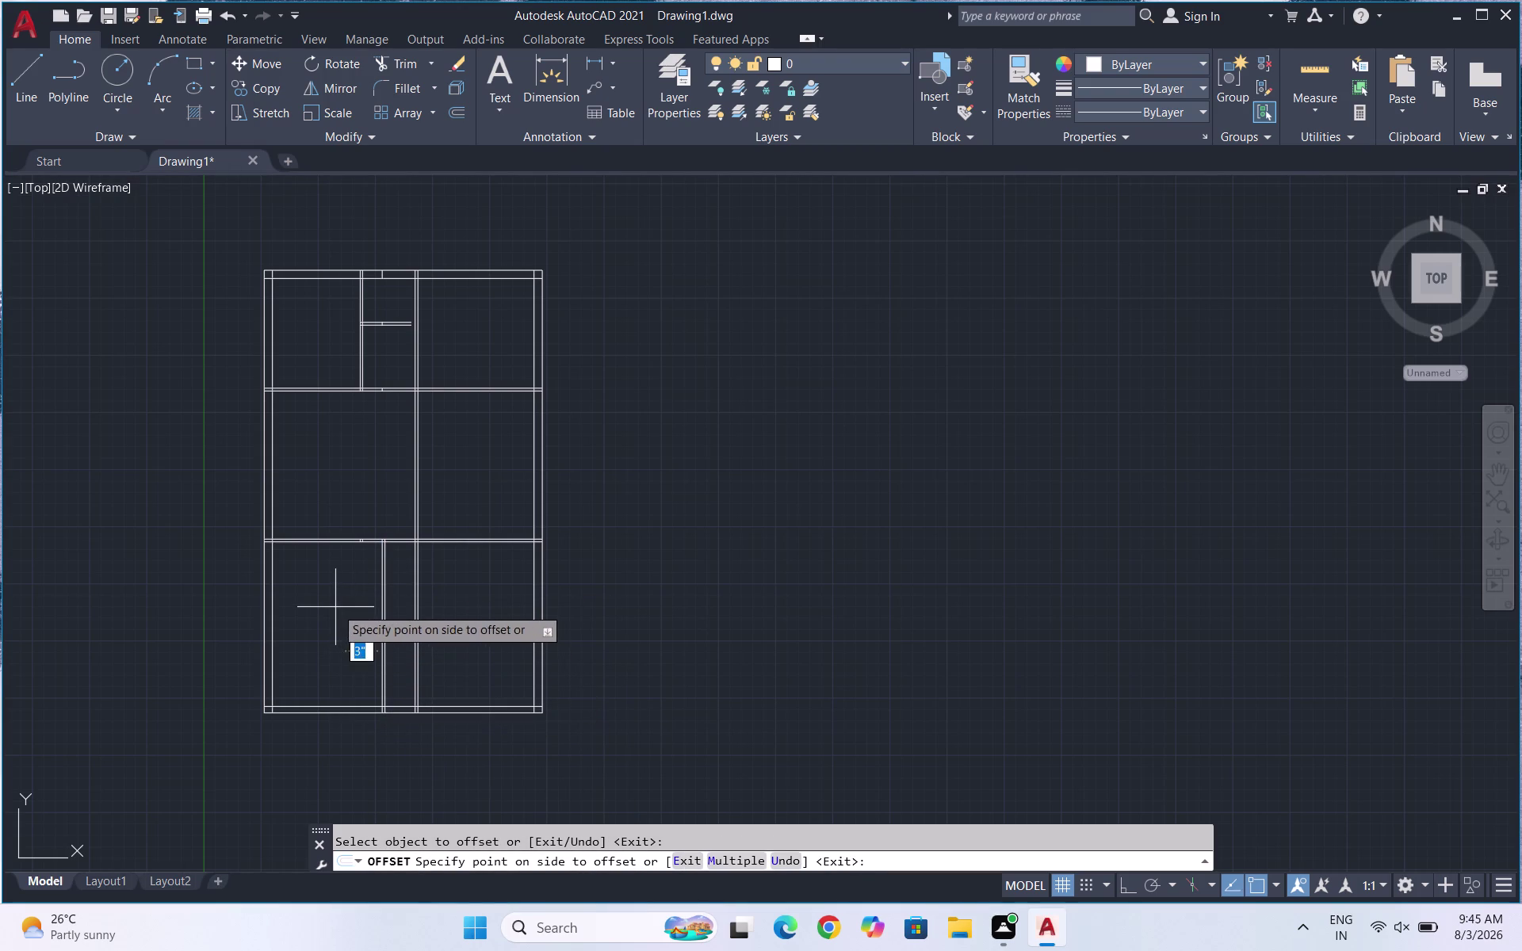
key(Escape)
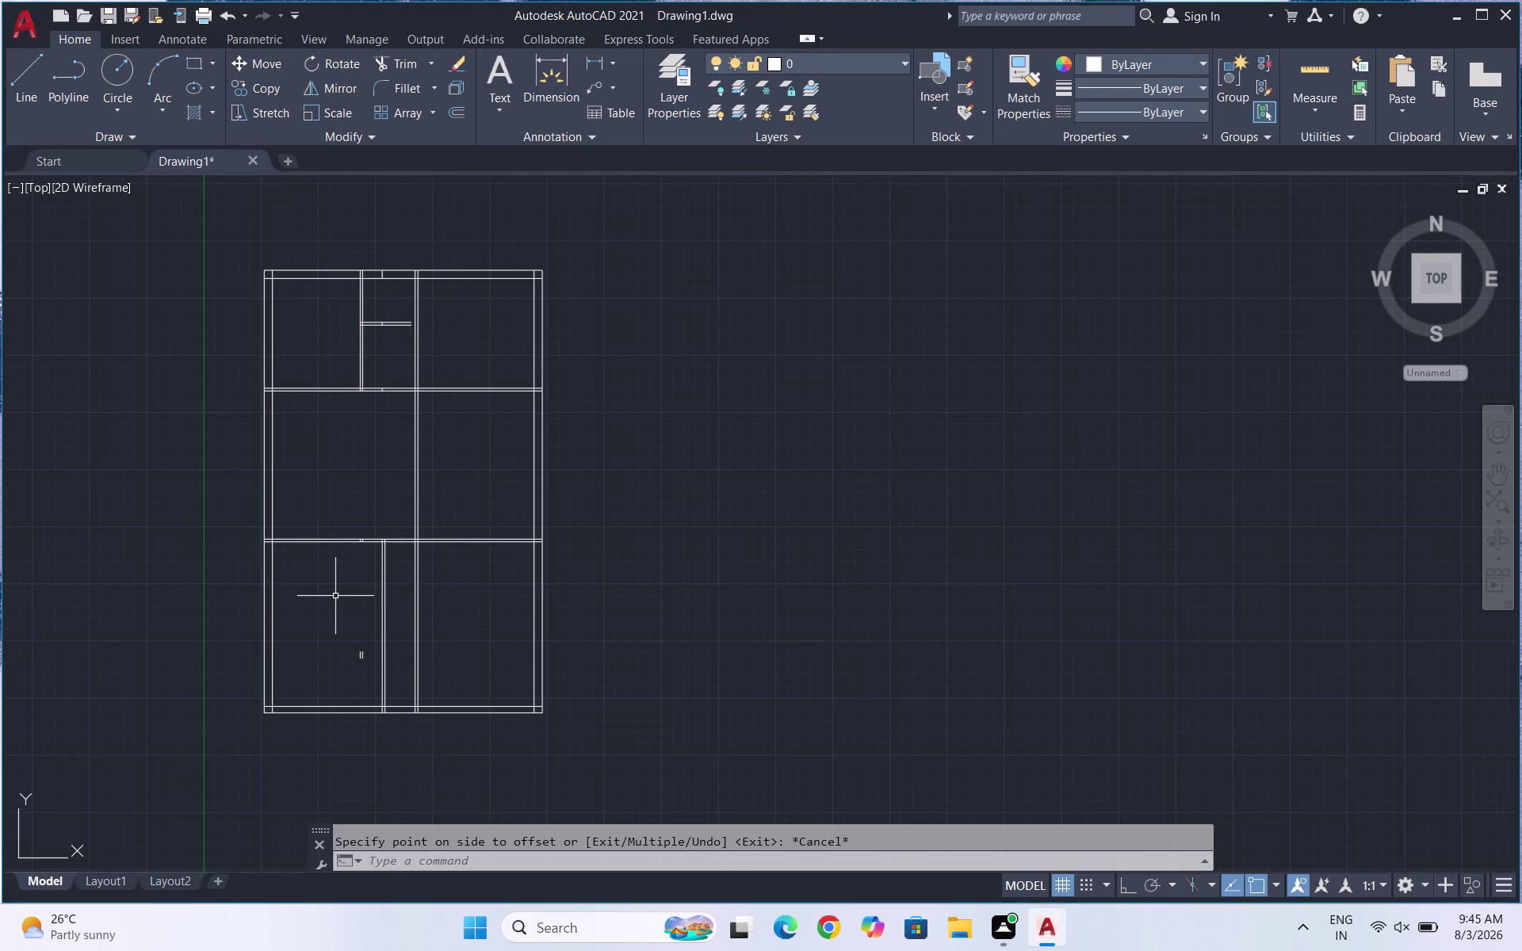
Set up a 15-foot offset of the left inner wall line, then cancel it.
key(Escape)
key(o)
key(Return)
text(15)
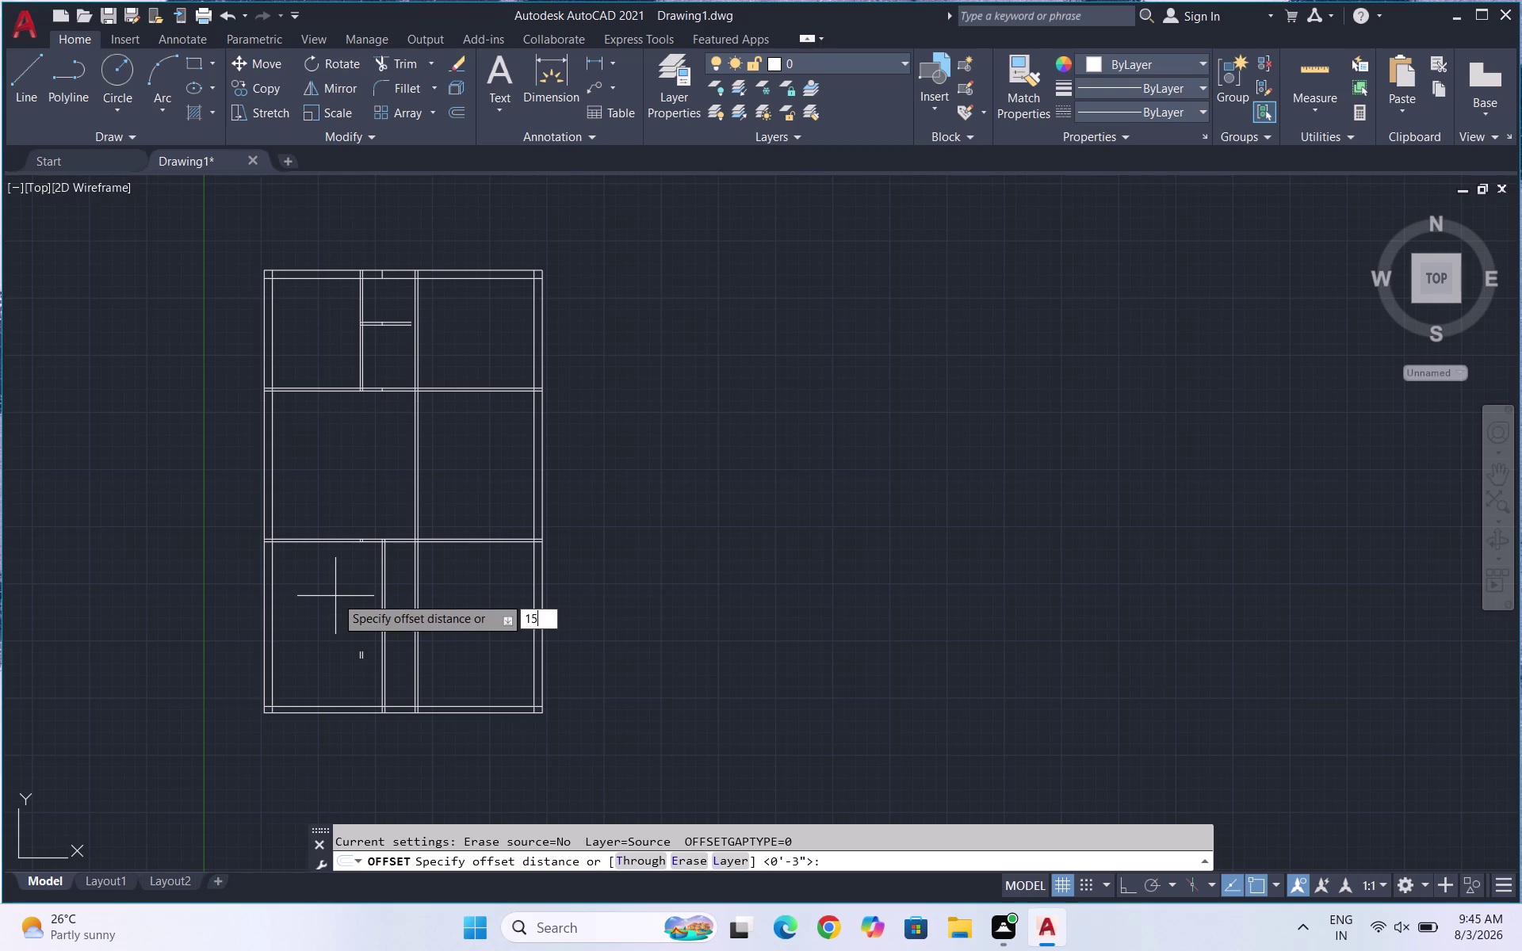
text(')
key(Return)
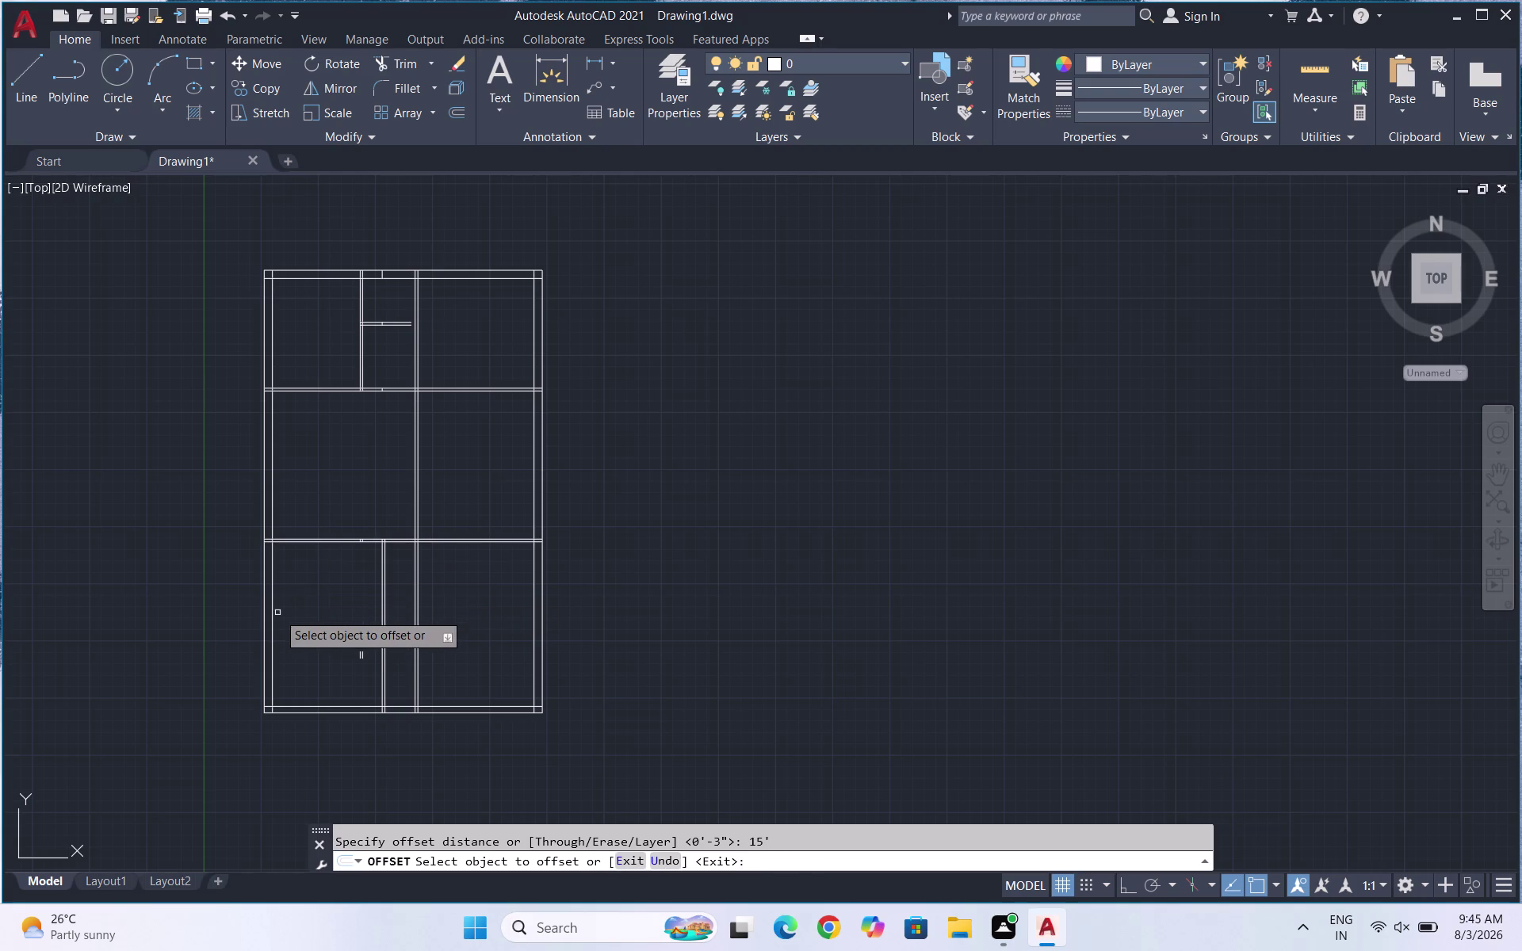
click(272, 622)
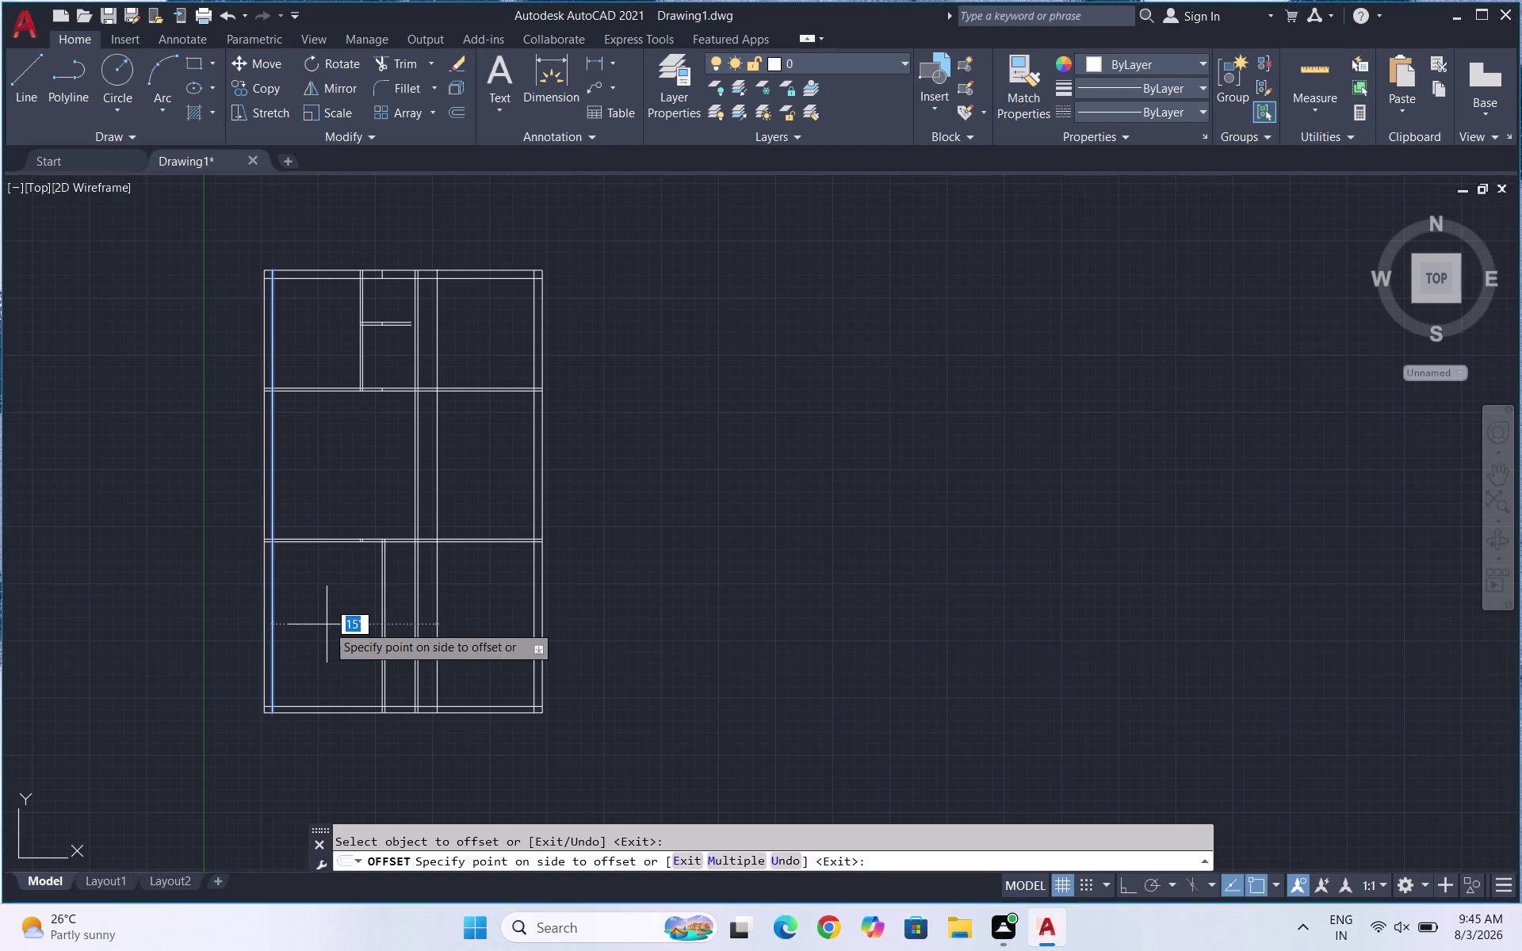
key(Escape)
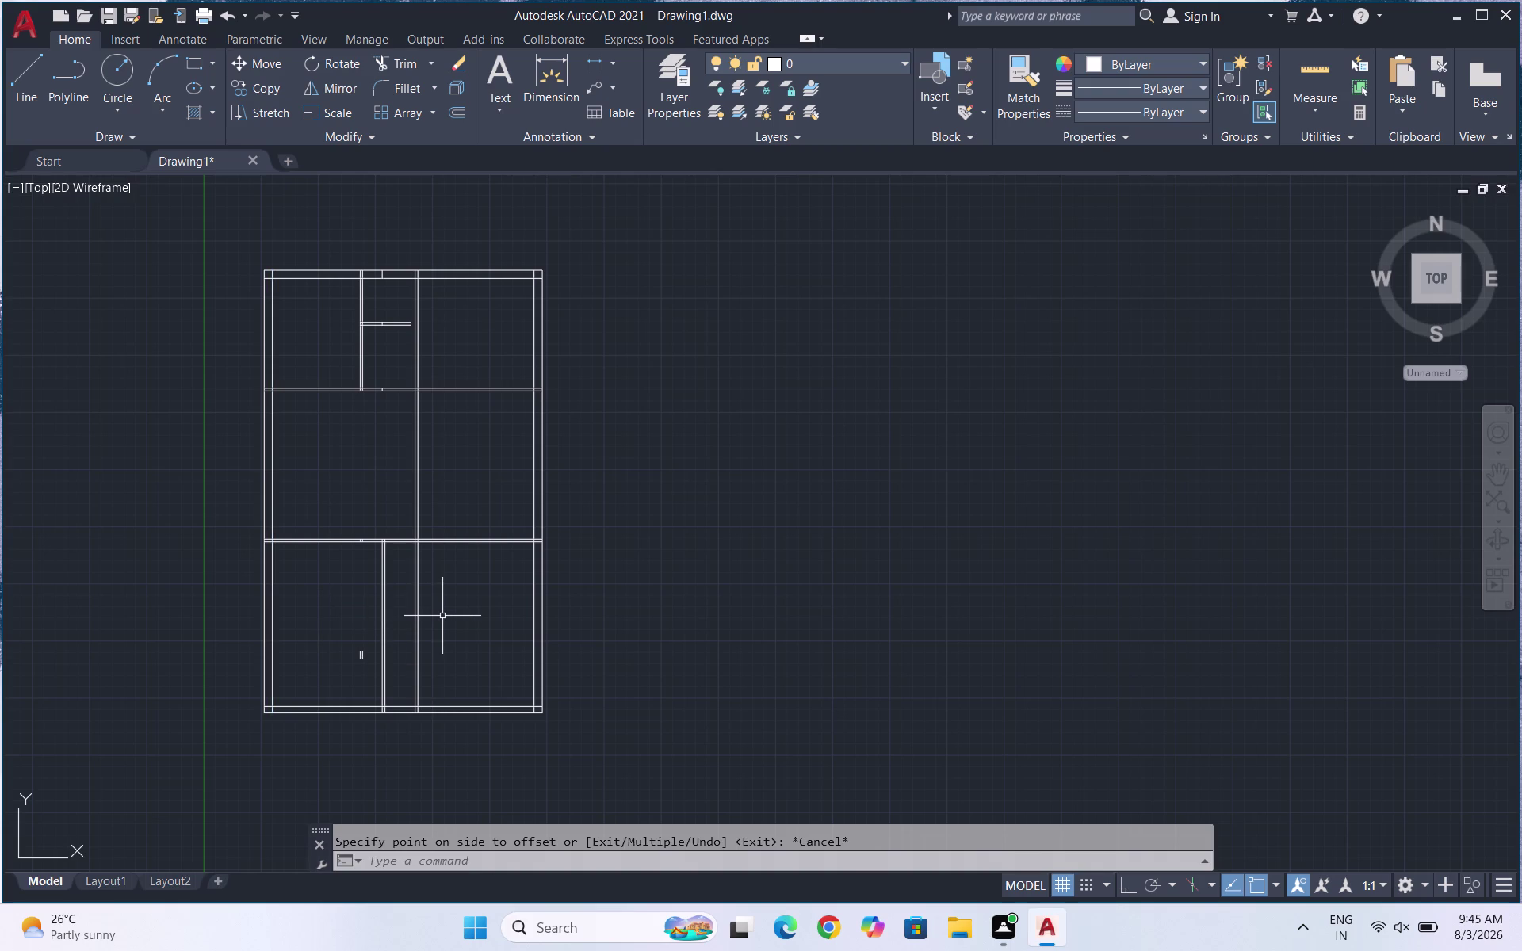
scroll(up, 3)
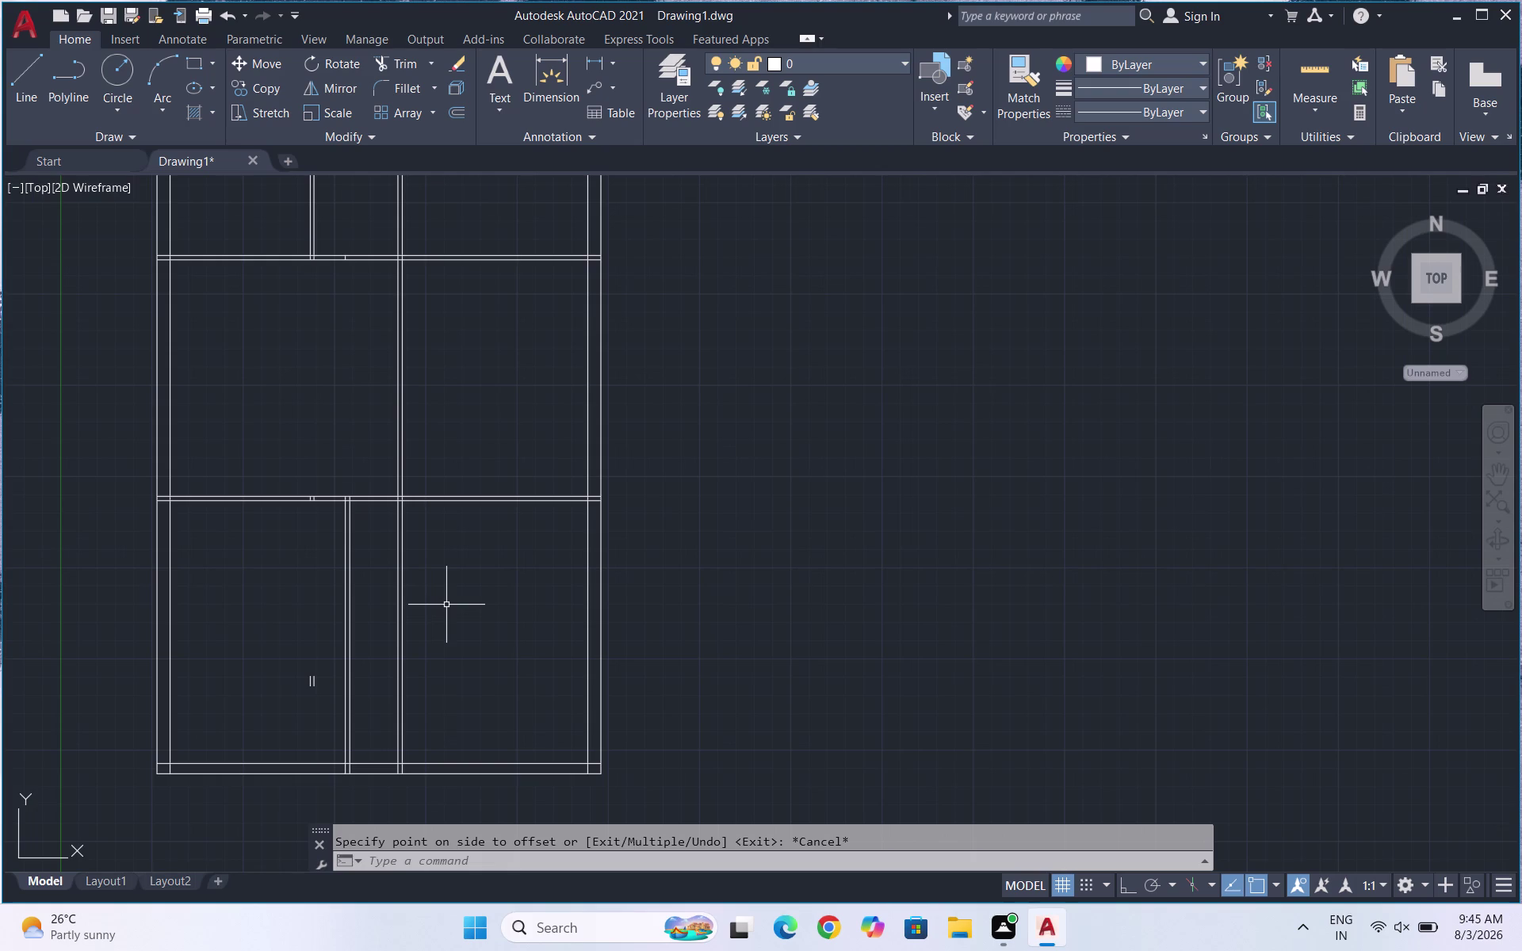
text(TR)
key(Return)
key(Return)
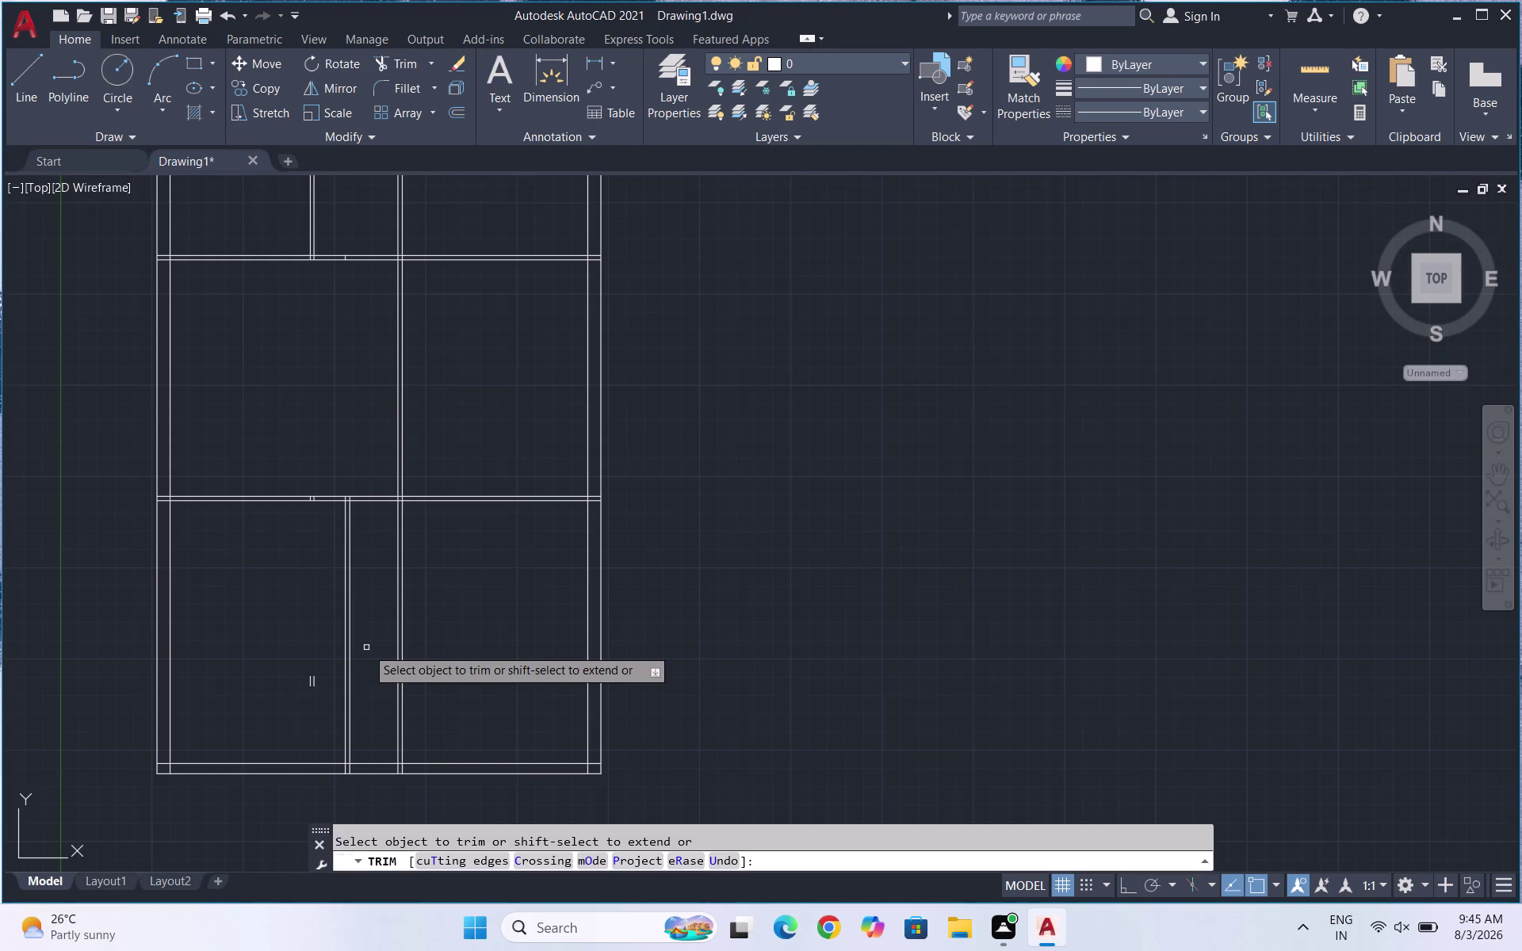
drag(408, 650, 385, 652)
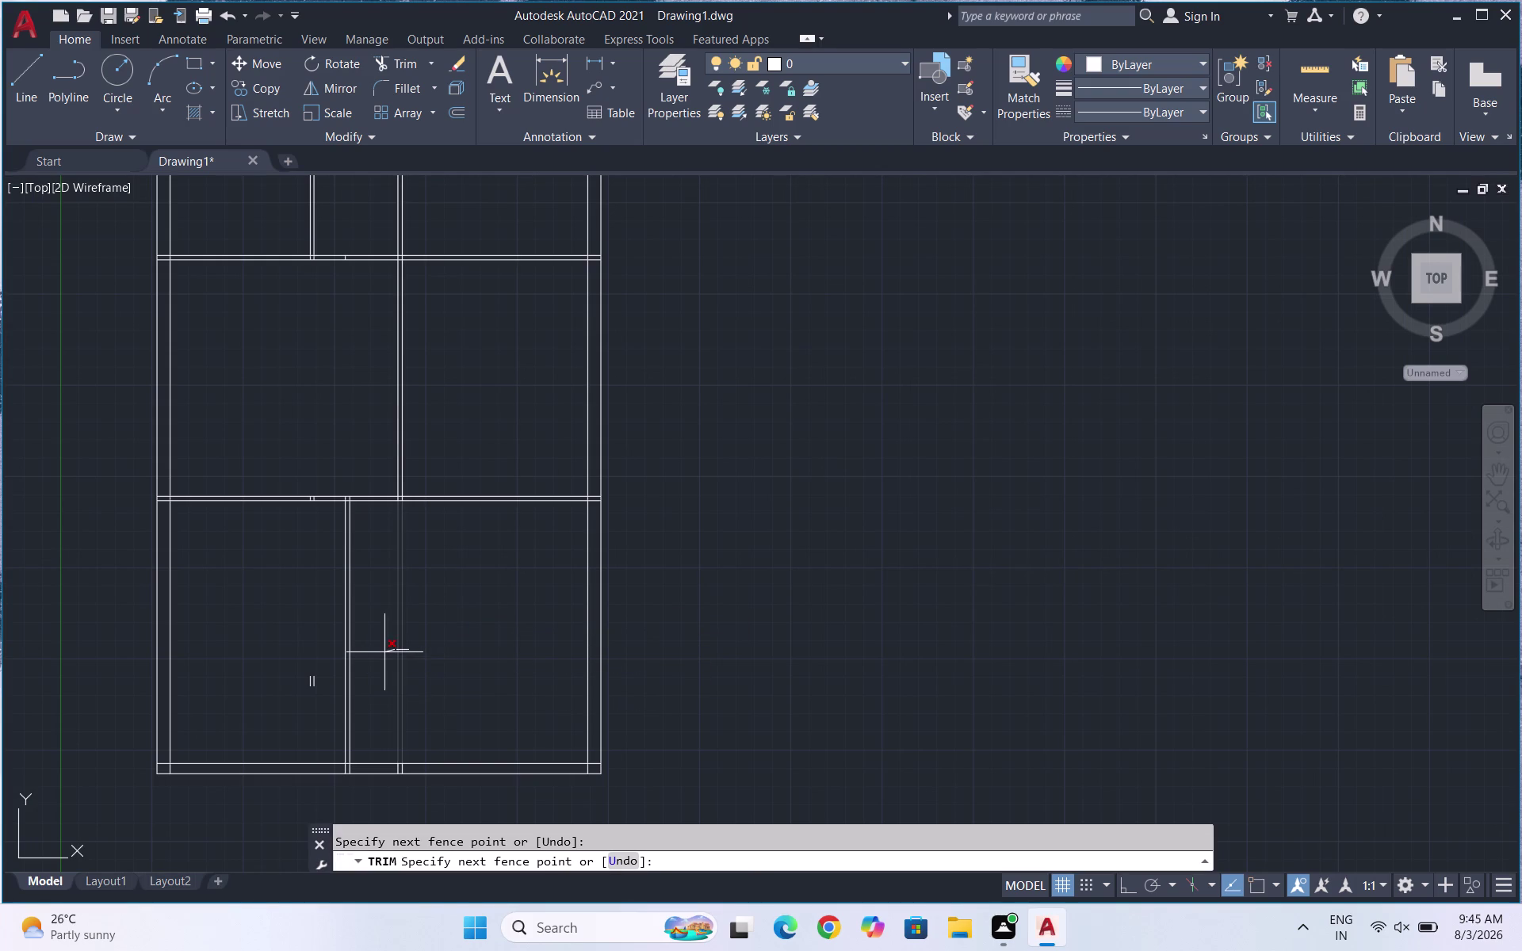
drag(385, 653, 384, 652)
key(Escape)
key(Escape)
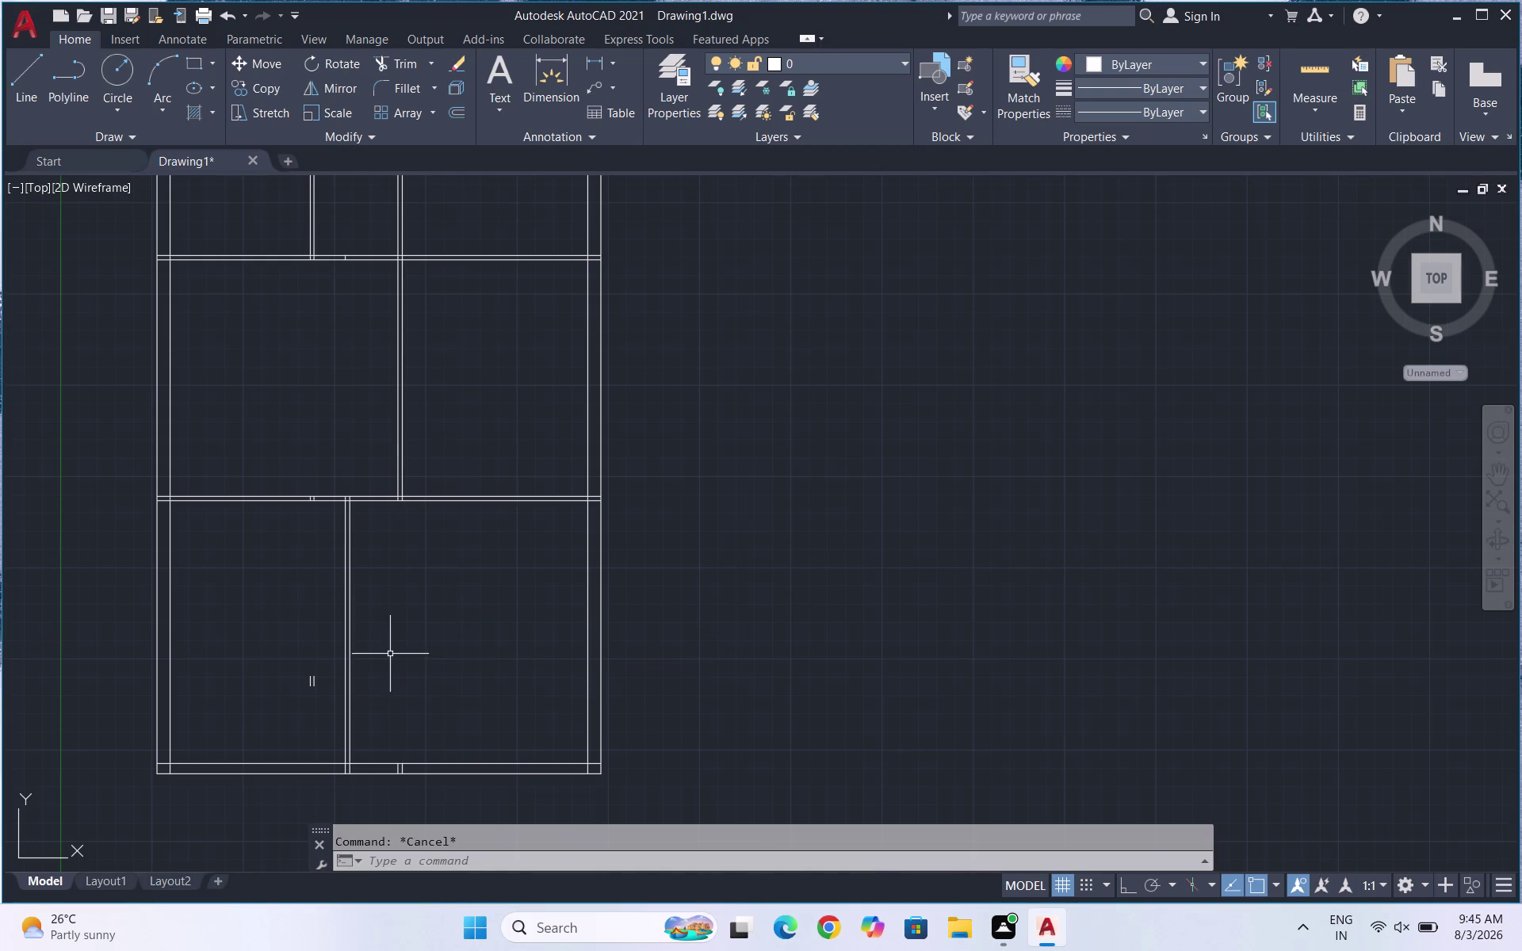
key(Escape)
click(1323, 65)
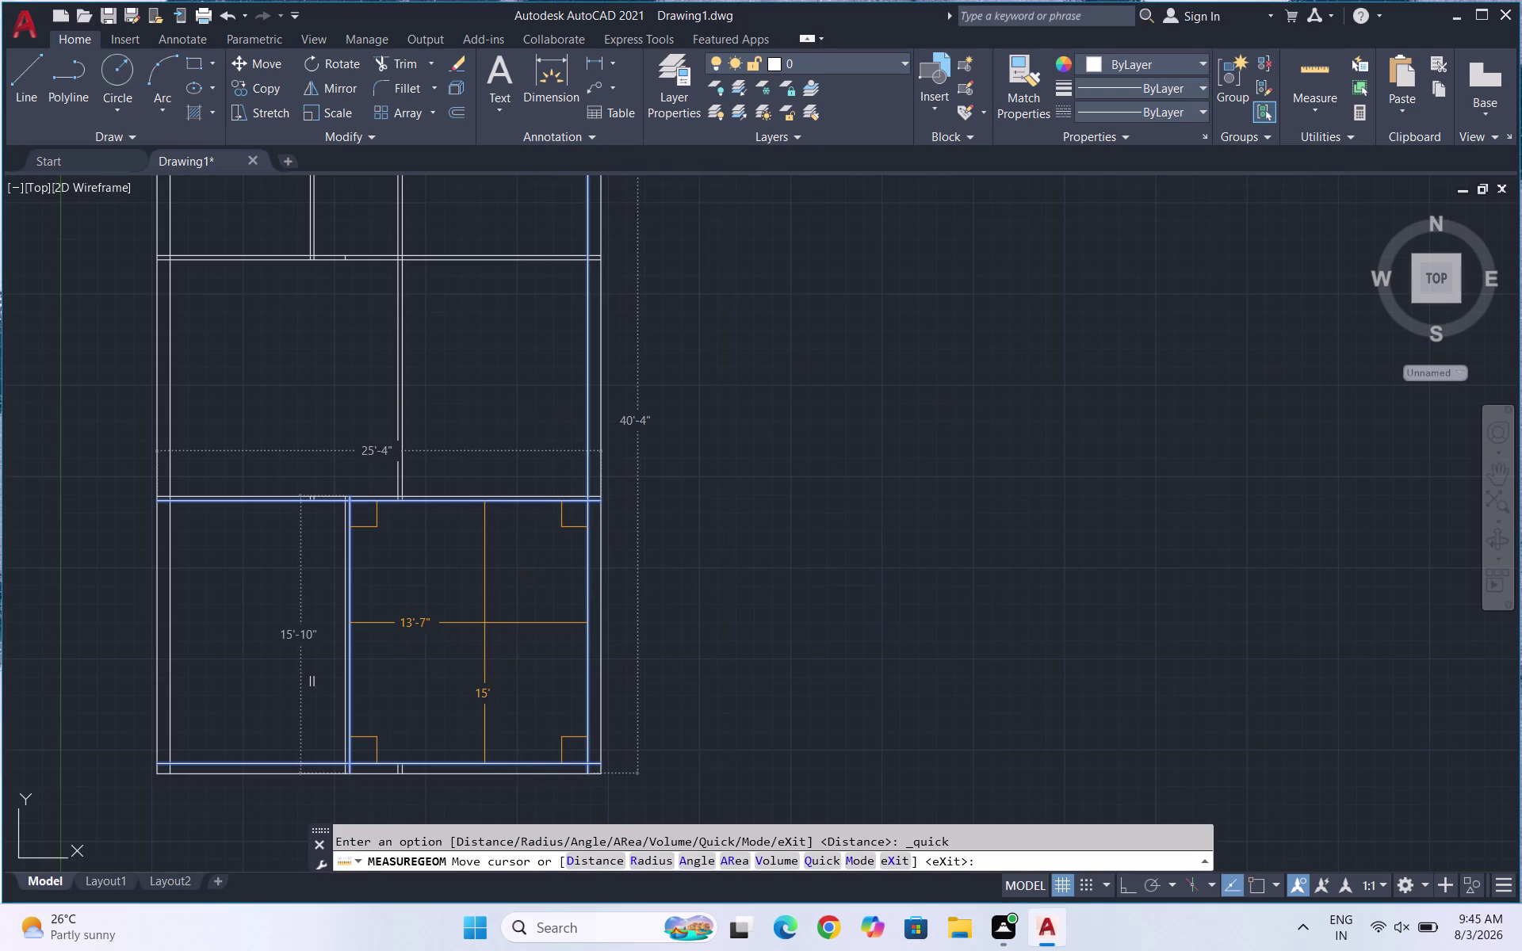
key(Escape)
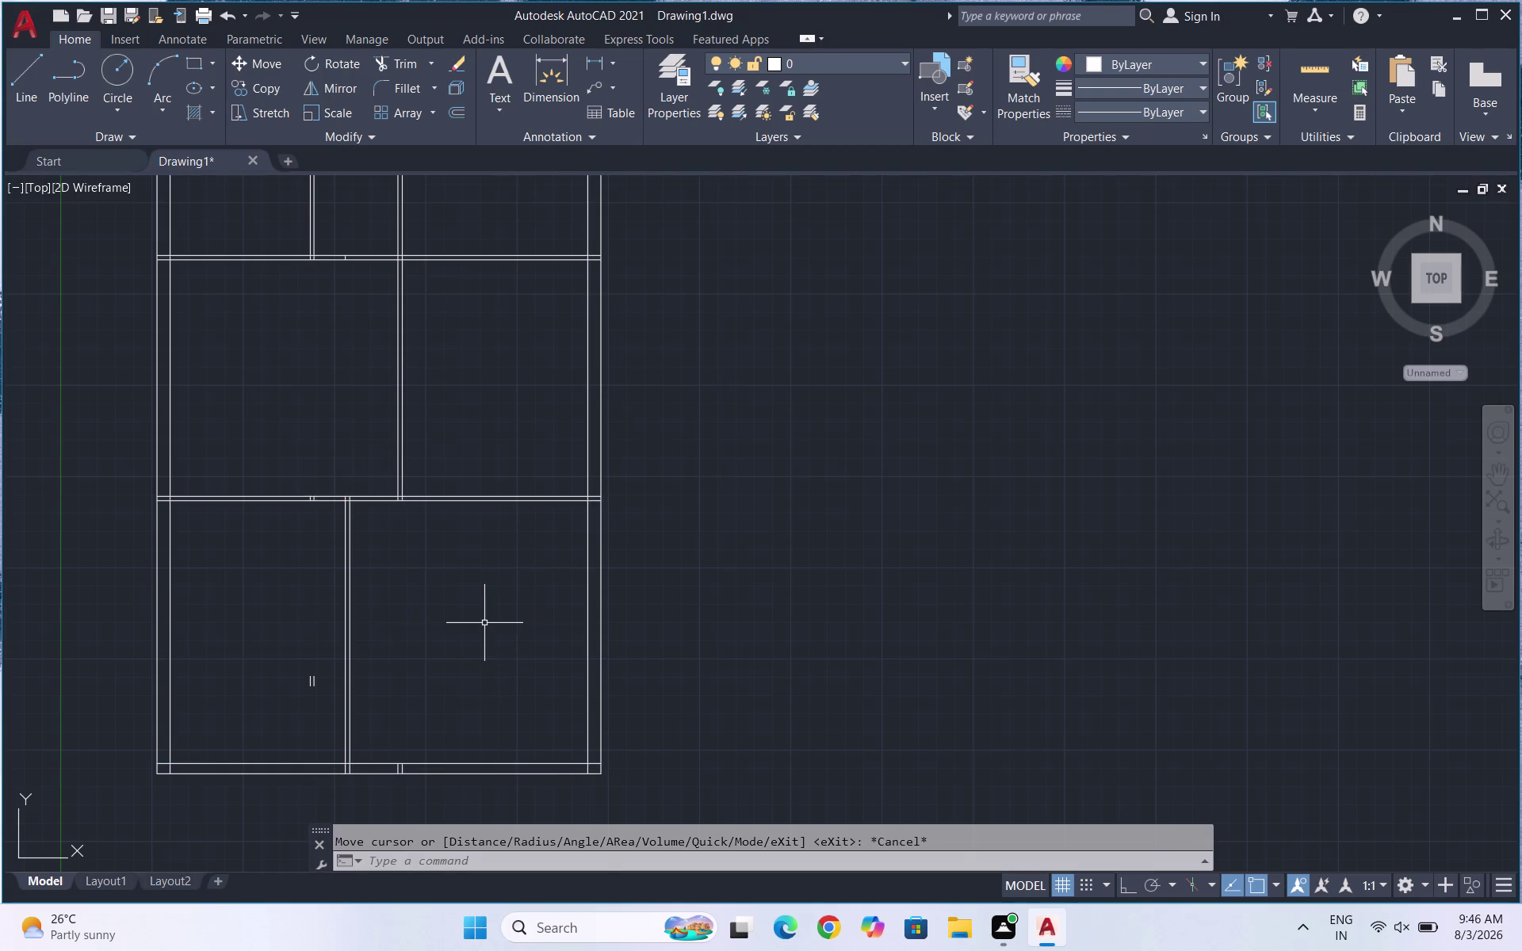
Copy the middle cross wall line 11 feet downward.
key(o)
key(Return)
text(11)
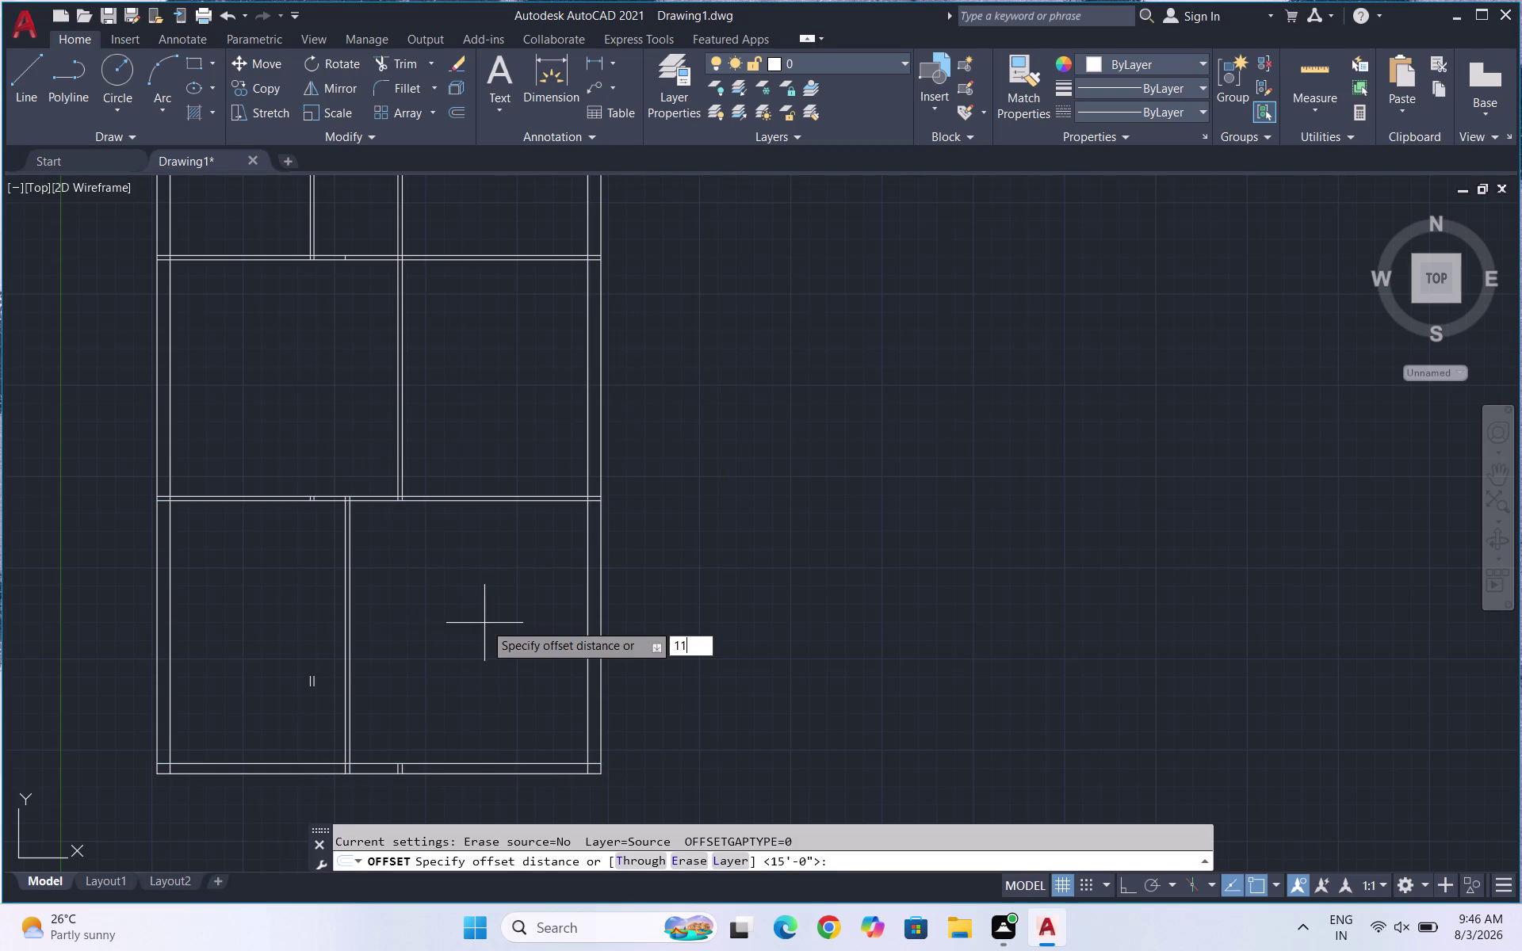
text(')
key(Return)
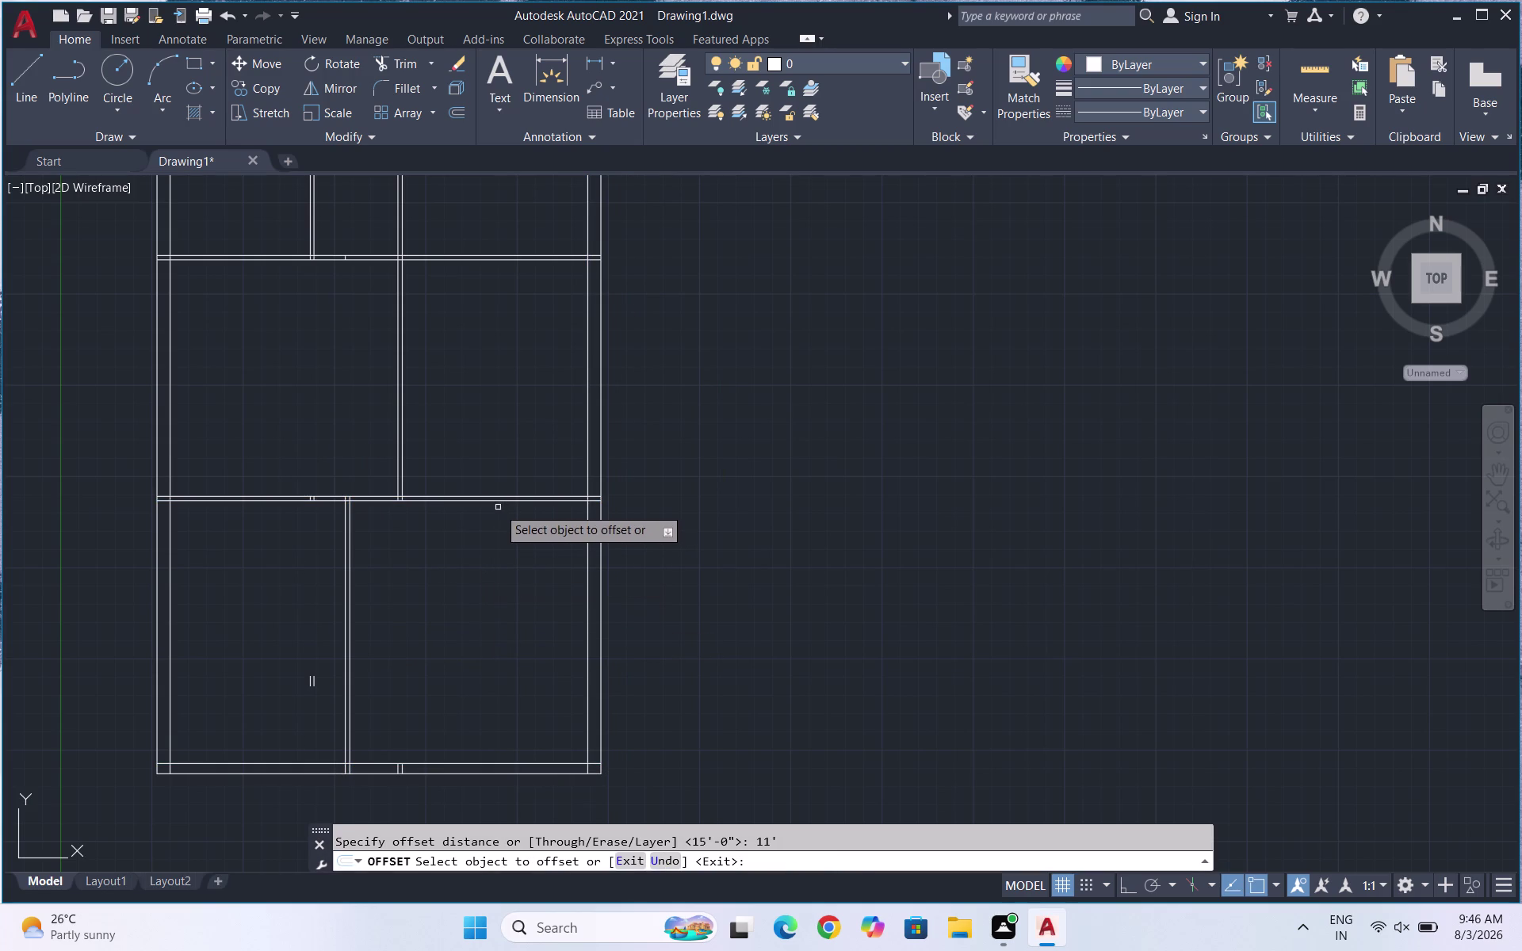
click(498, 501)
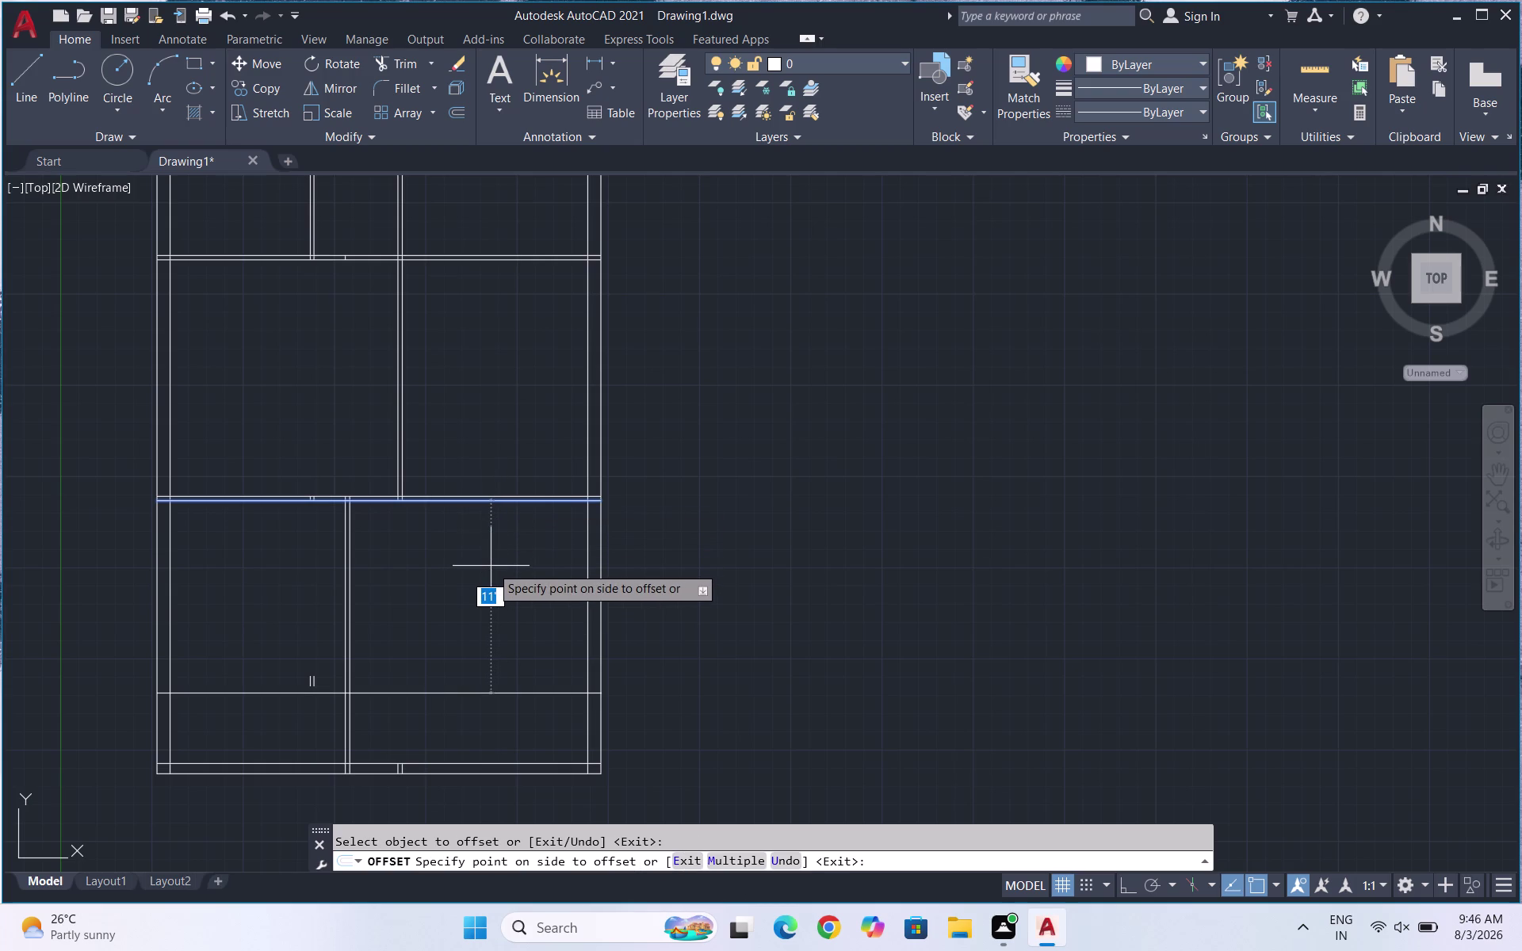
click(491, 566)
key(Escape)
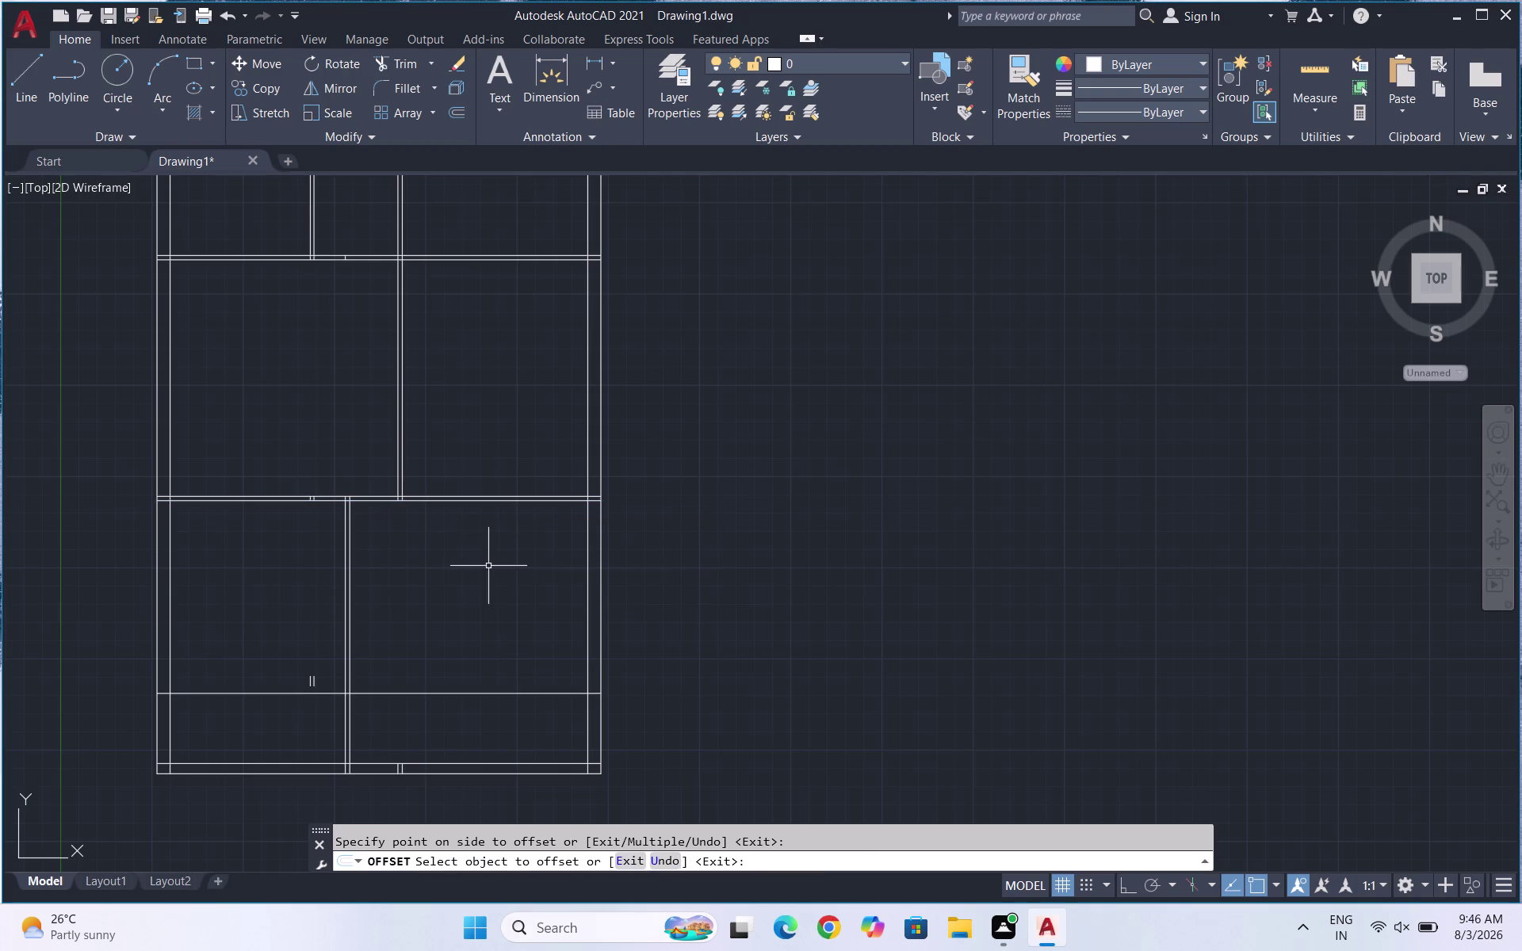
Offset the new 11-foot line 7 inches downward to give the wall its thickness.
key(o)
key(Return)
text(7")
key(Return)
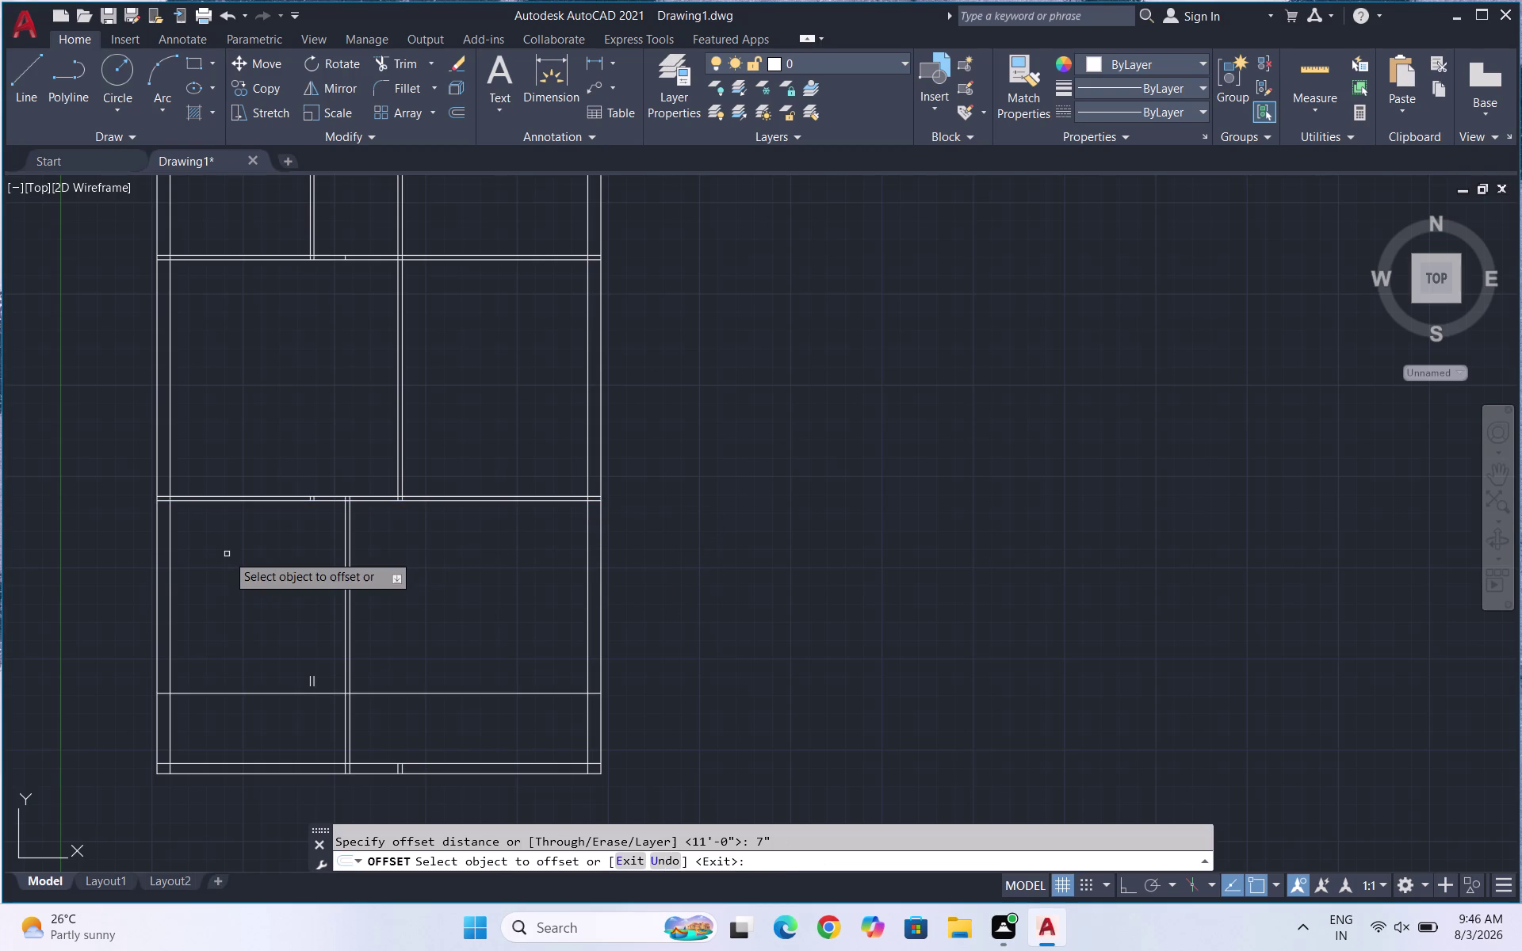
click(452, 691)
click(451, 721)
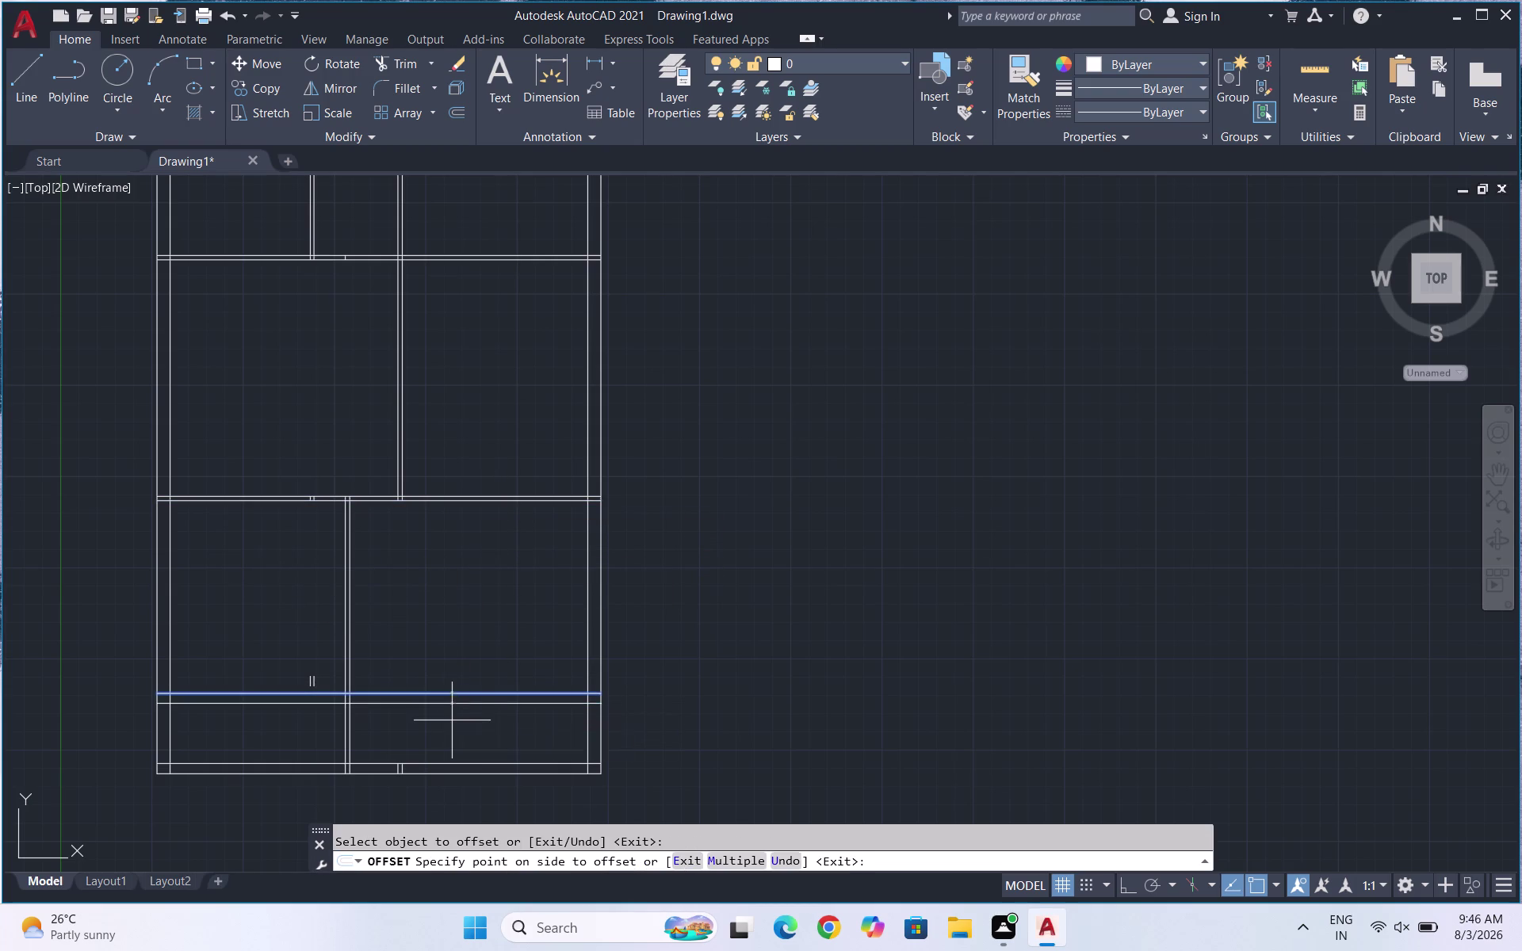
key(Escape)
Trim the extra new wall lines inside the lower-left room using TR.
text(TR)
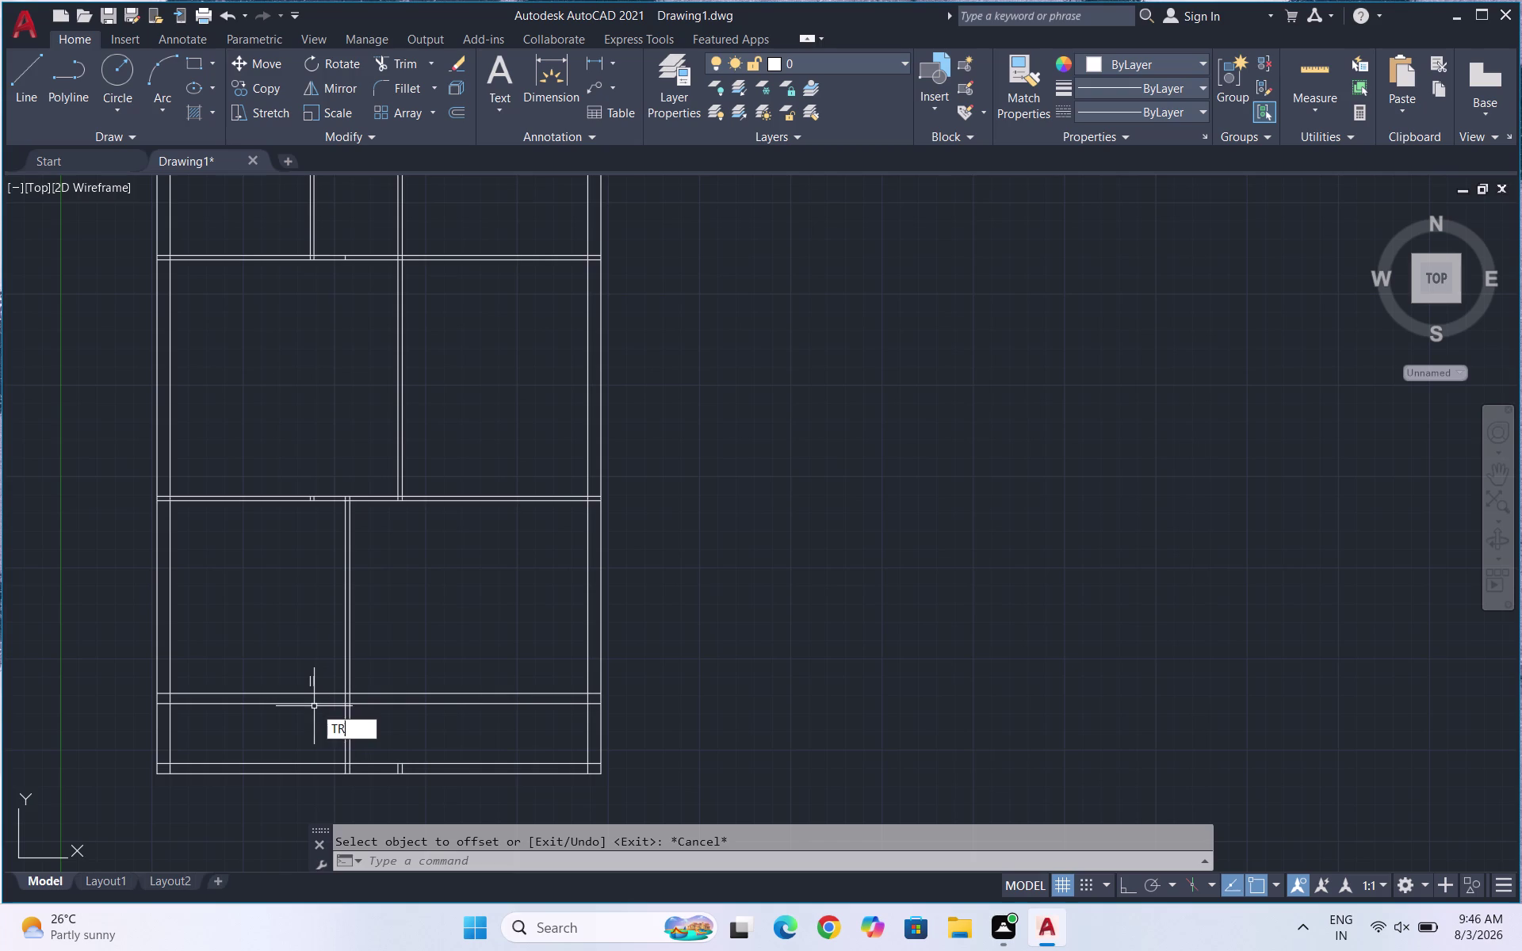
key(Return)
key(Return)
drag(314, 719, 302, 641)
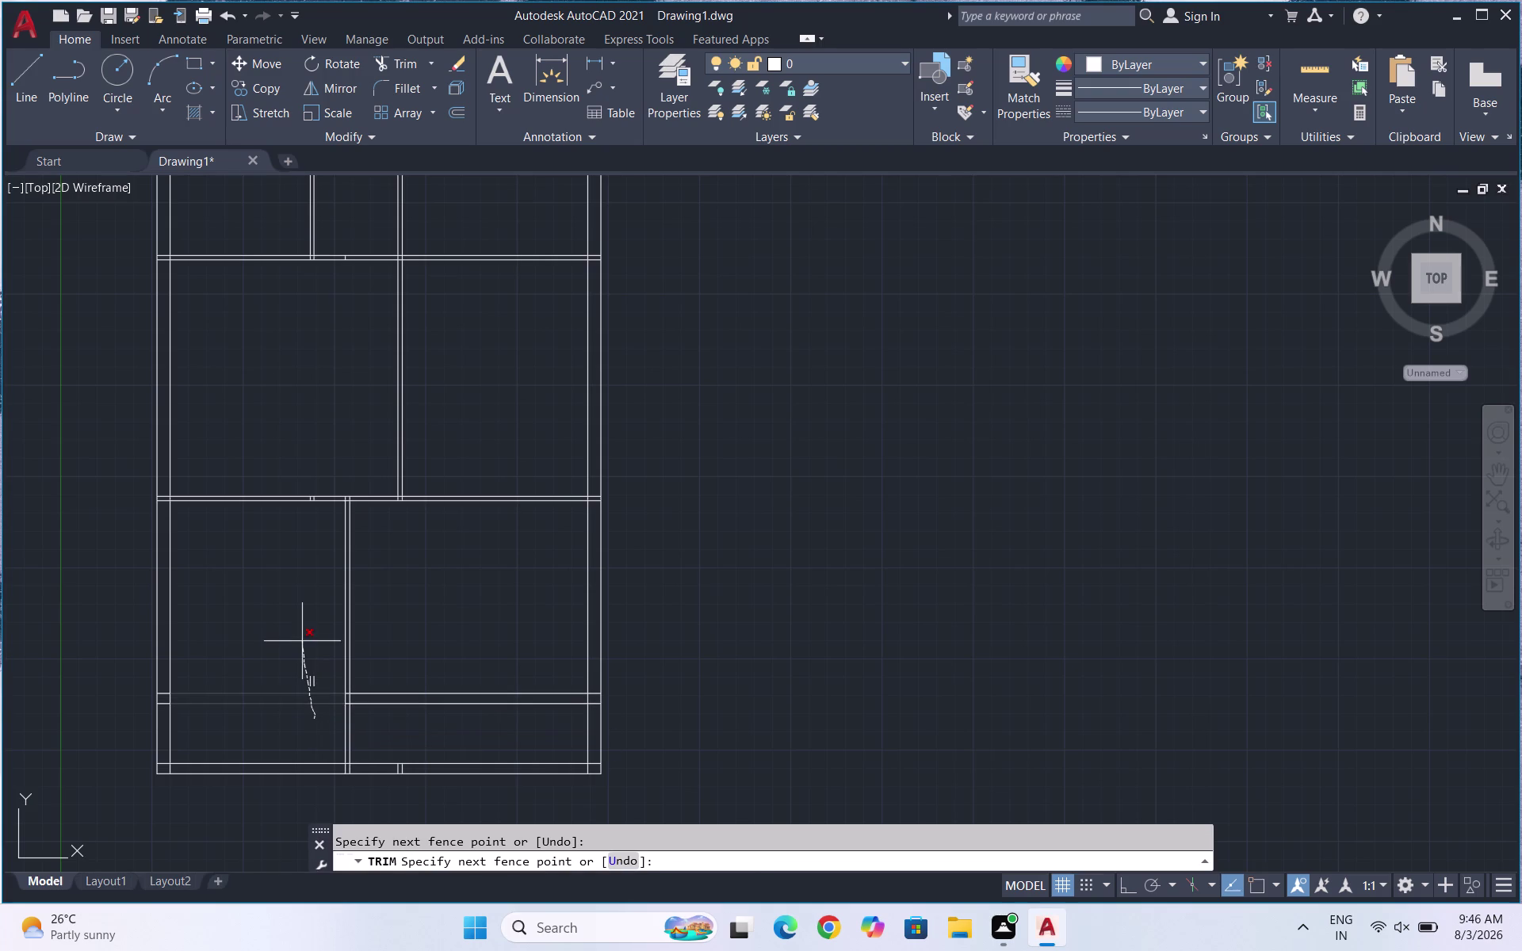
drag(302, 640, 301, 690)
click(300, 690)
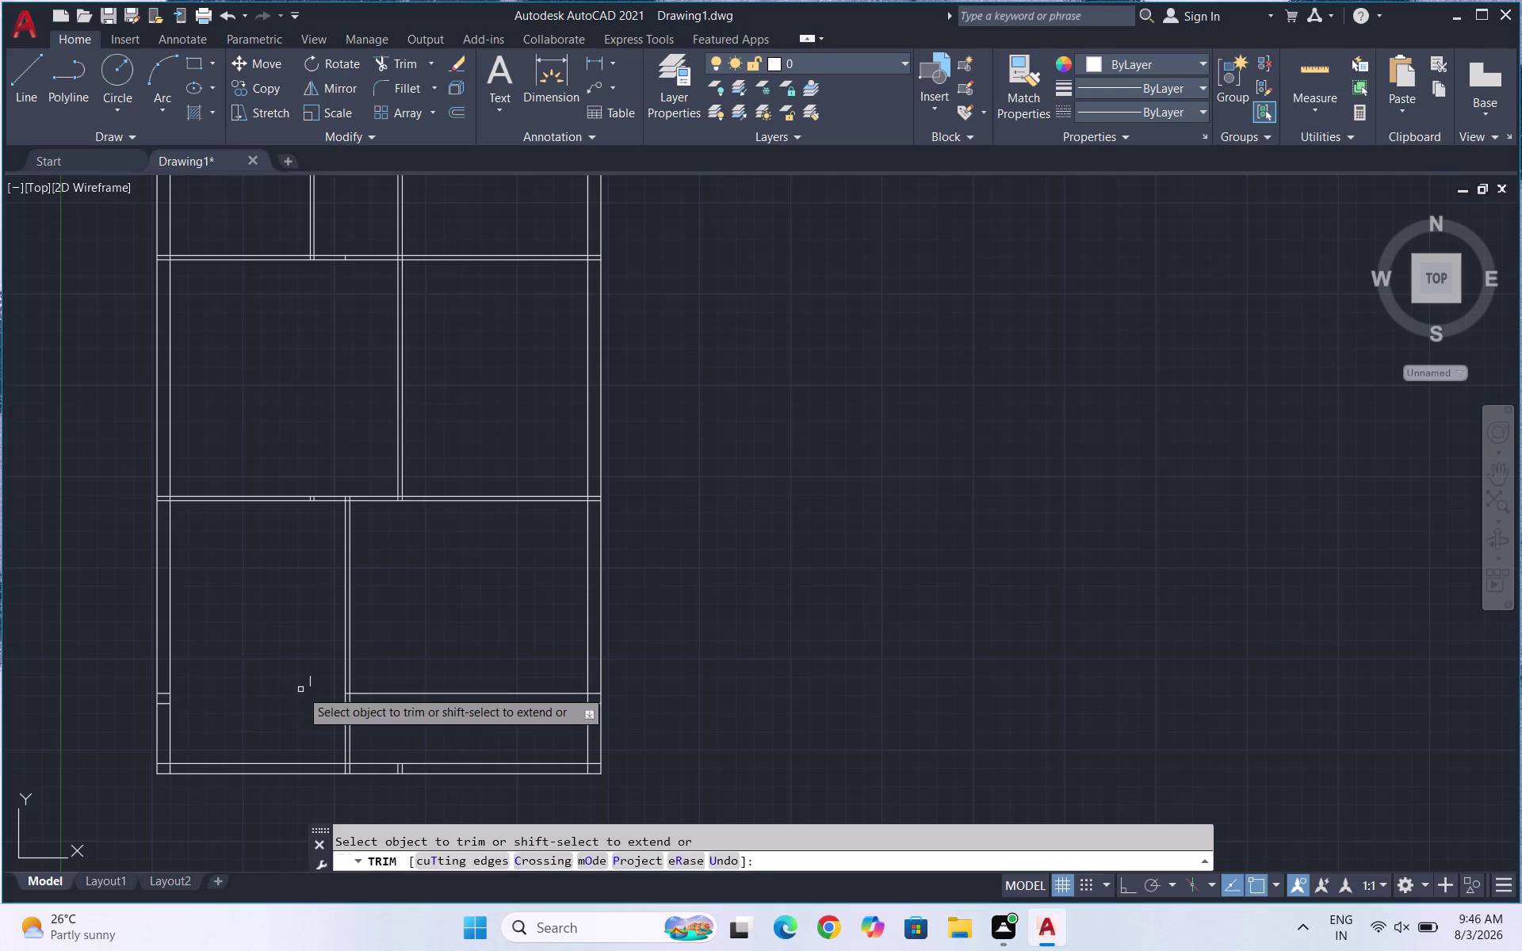
click(316, 682)
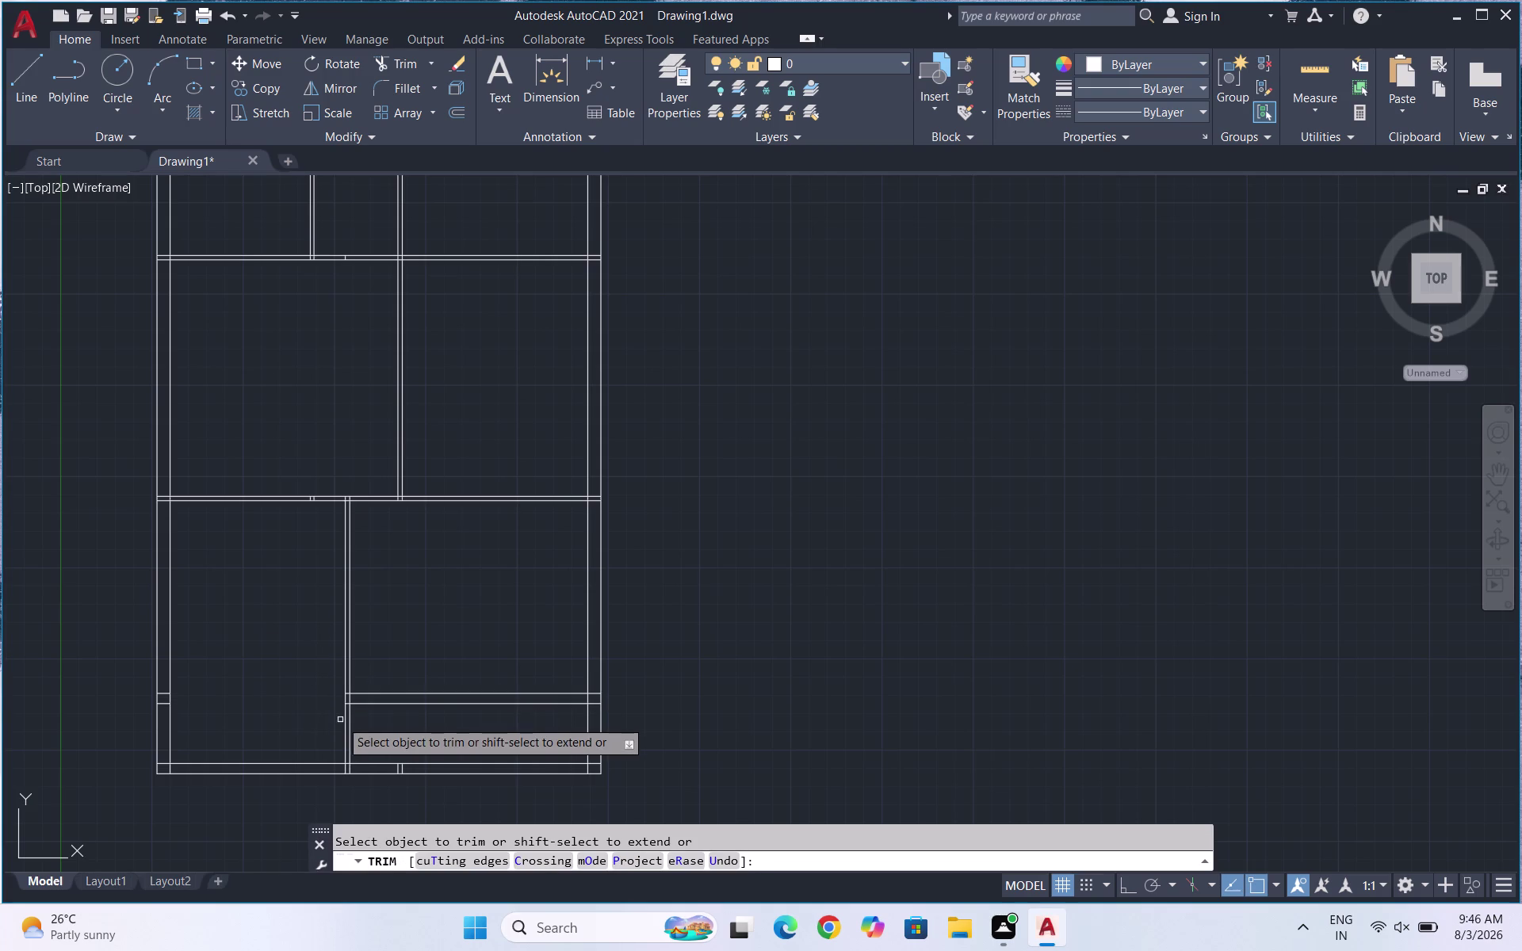
Trim the bottom and right outer wall lines below the new wall at lower right.
drag(404, 797, 385, 756)
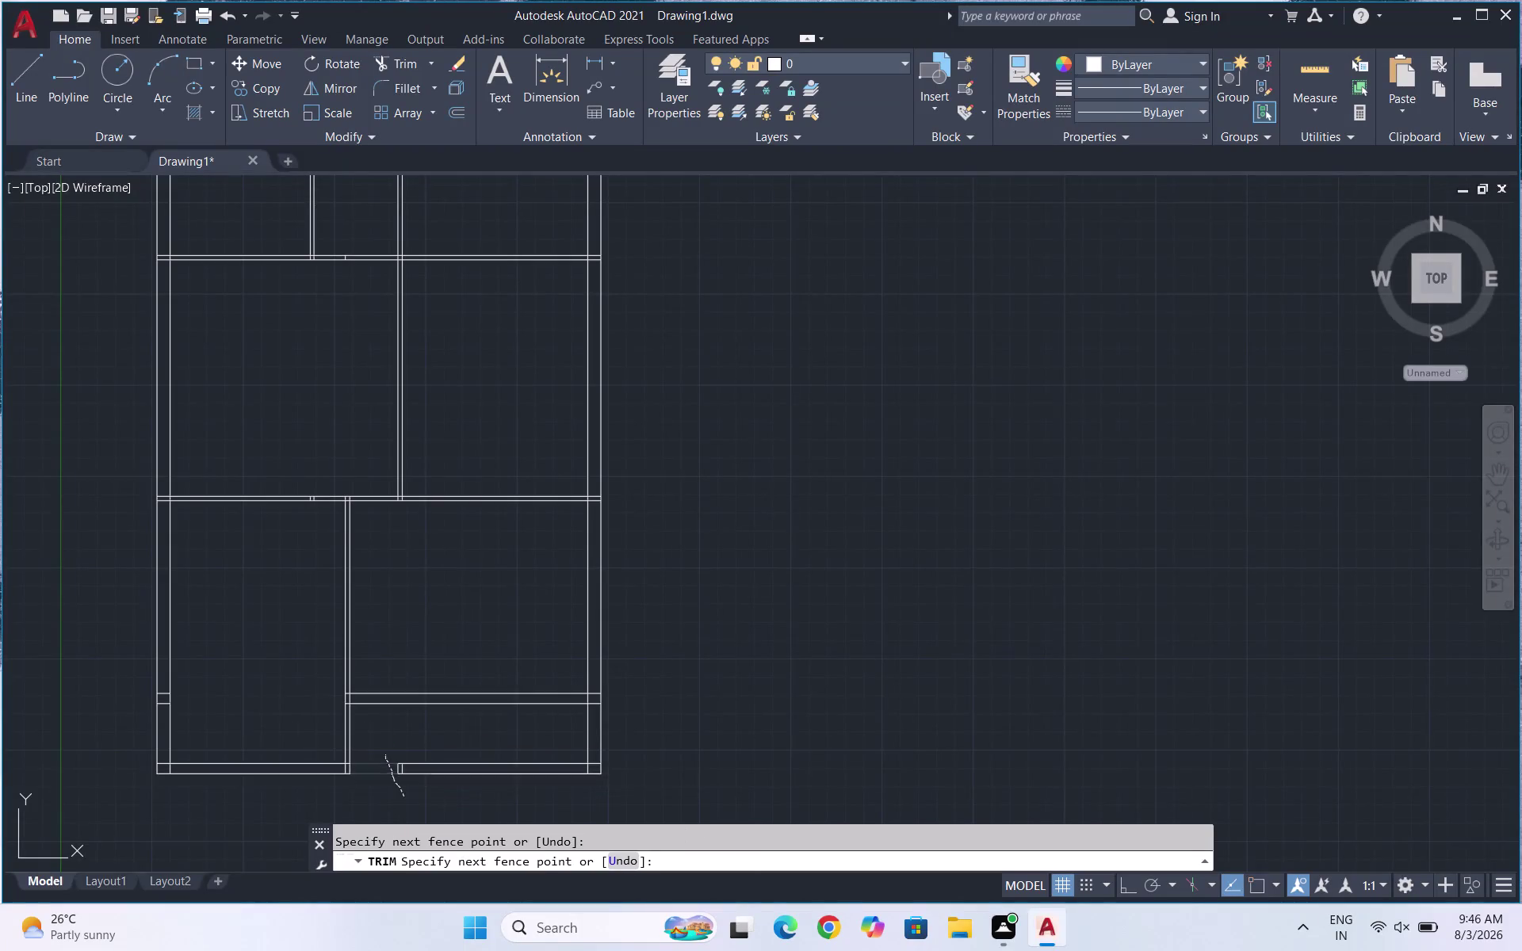
drag(408, 753, 452, 782)
drag(621, 723, 570, 728)
drag(570, 728, 548, 758)
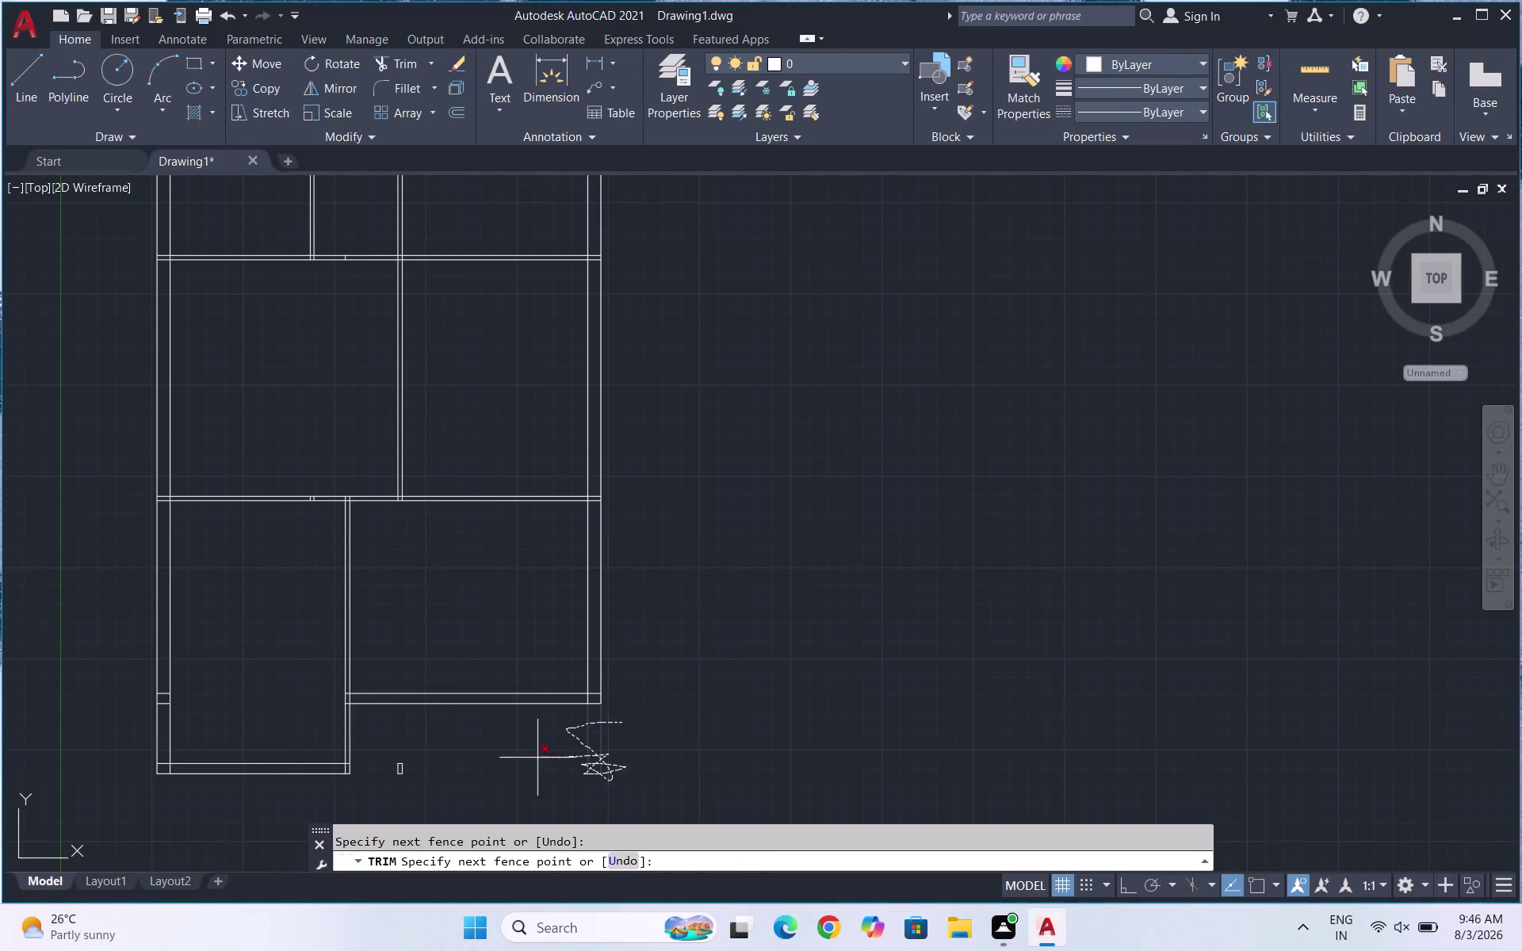
drag(548, 758, 406, 772)
drag(407, 771, 405, 772)
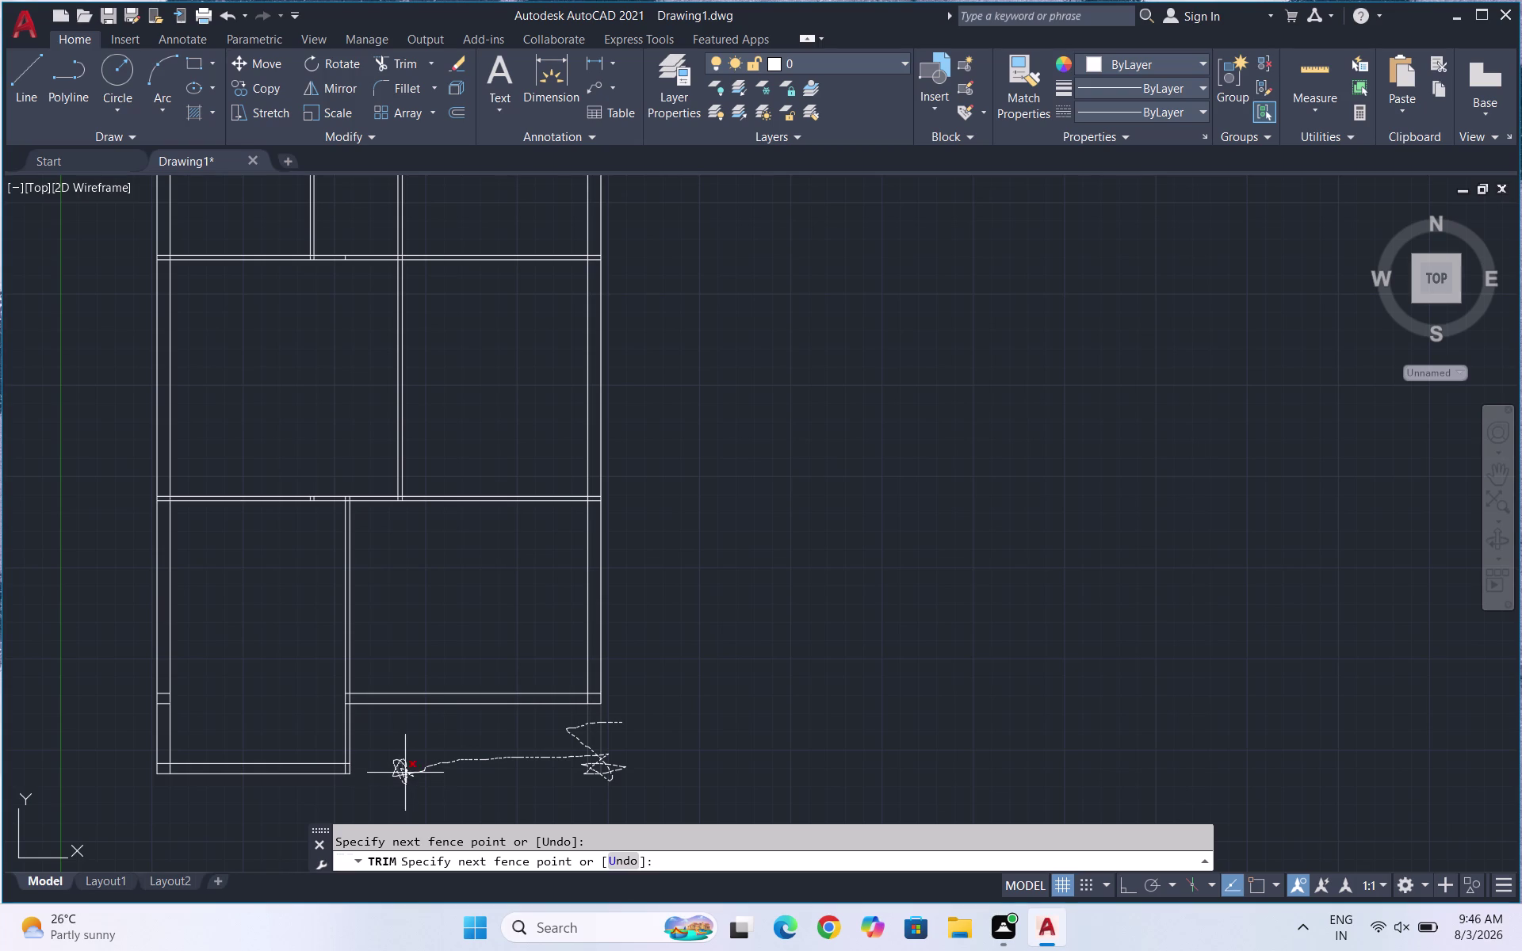
drag(405, 773, 394, 770)
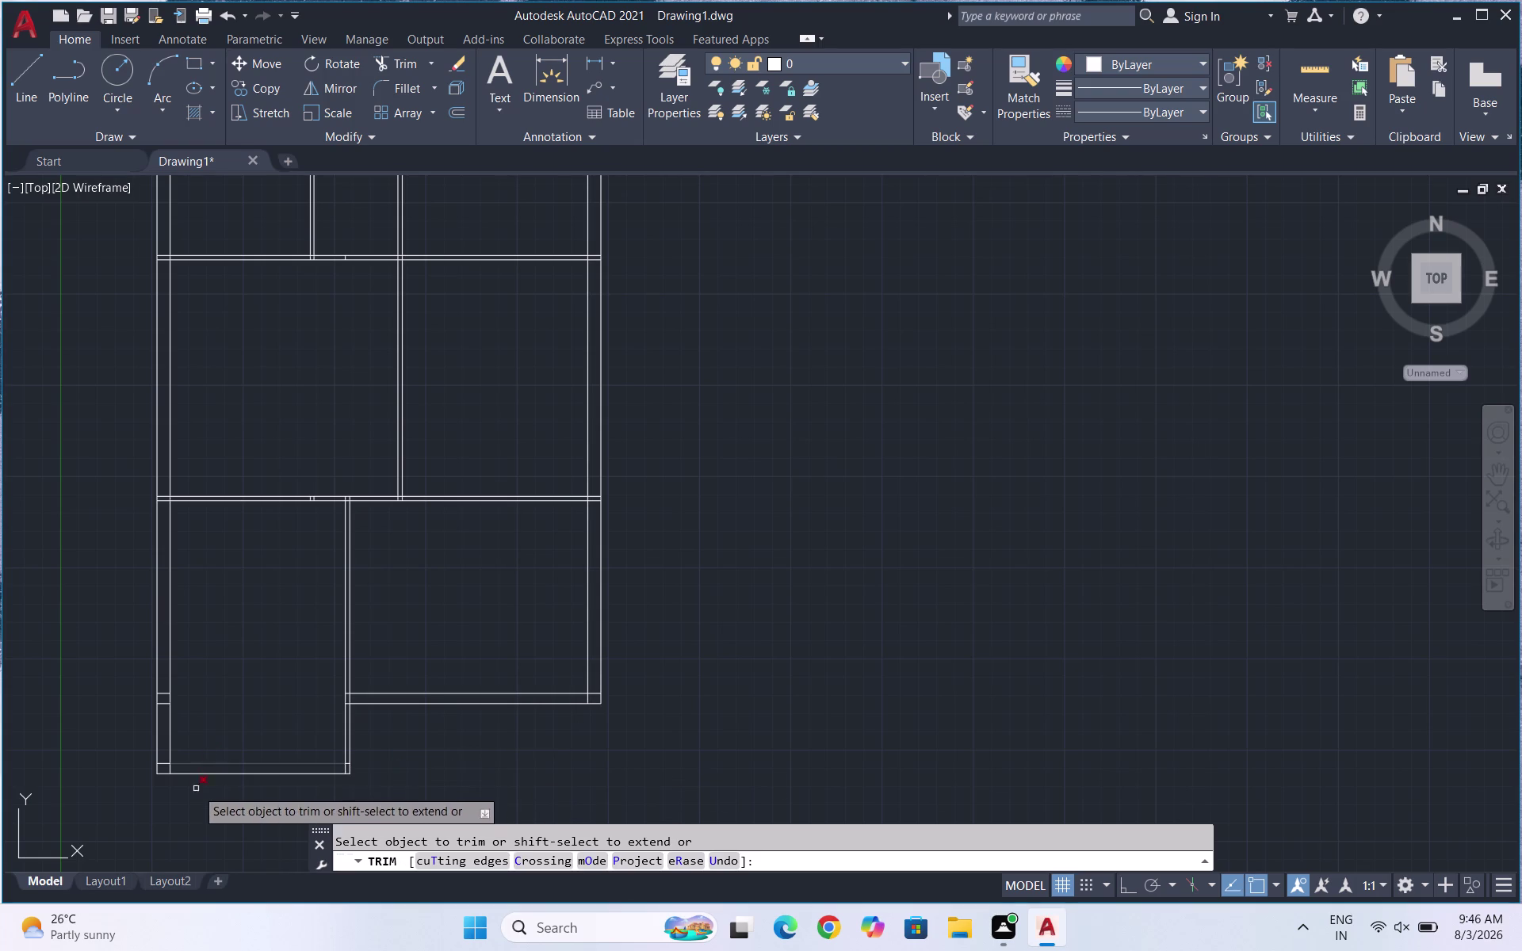
scroll(down, 3)
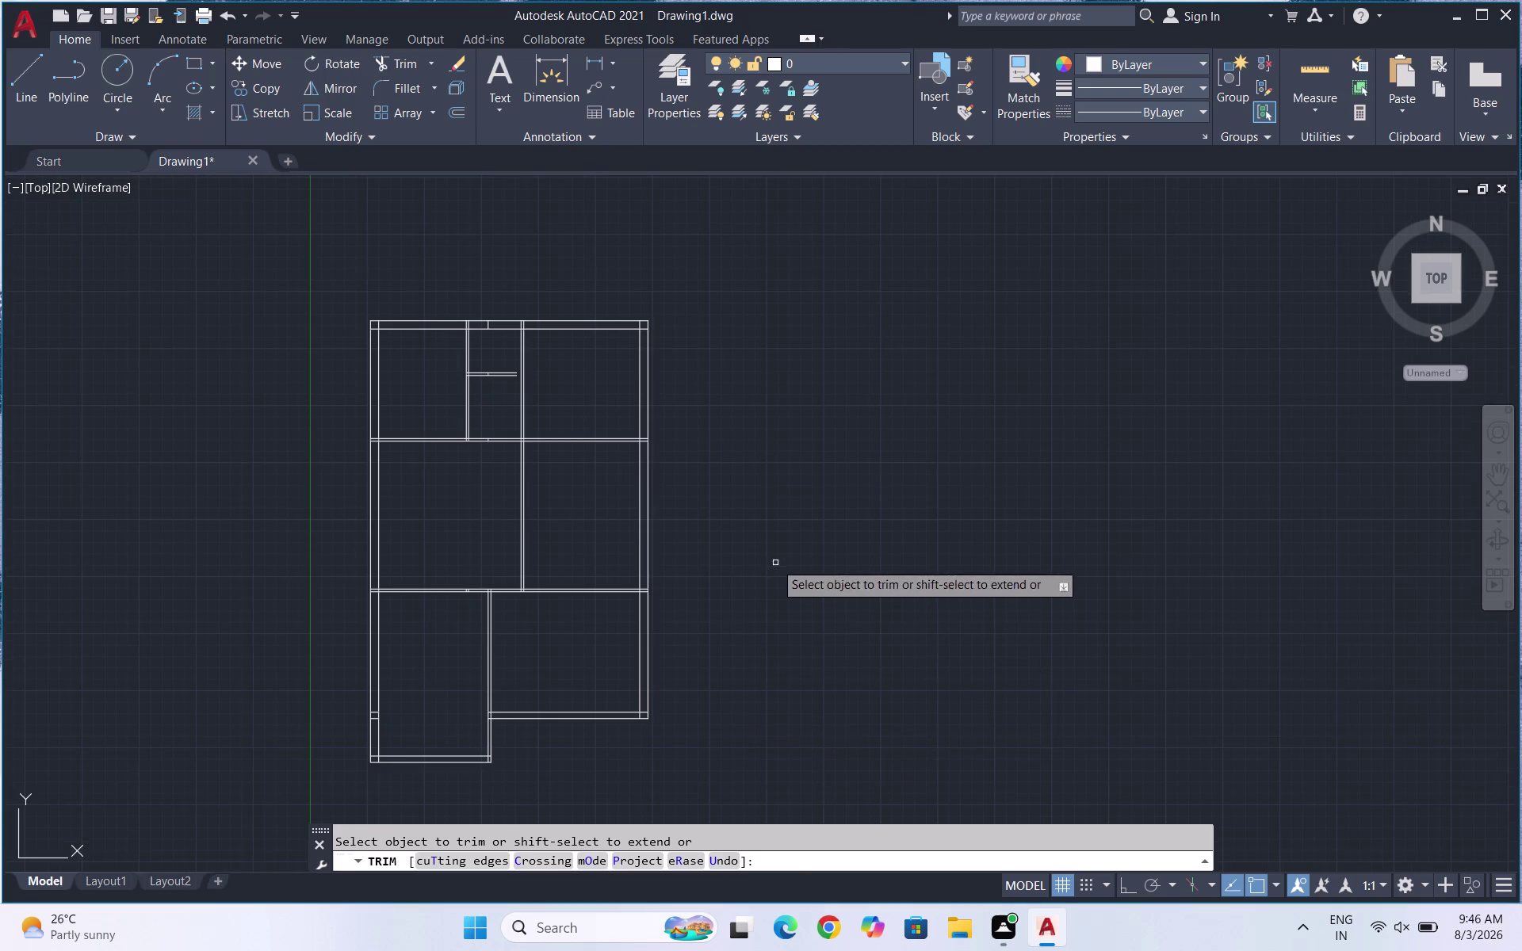
Fence-trim the partition lines beneath the small top room and leave trimming.
click(466, 397)
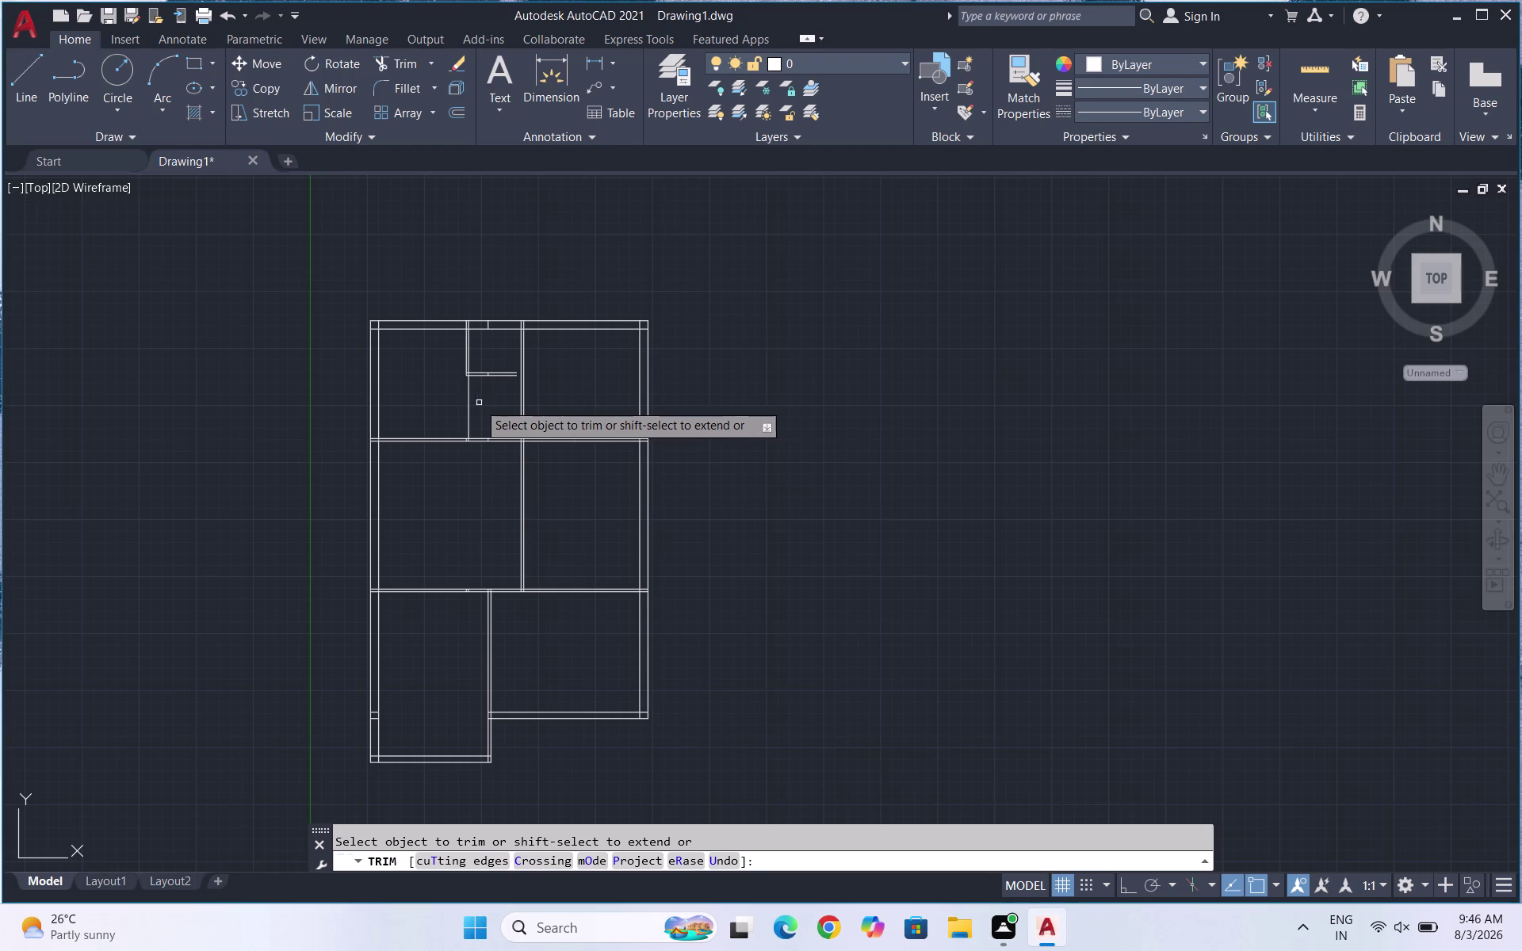
drag(472, 403, 481, 403)
drag(481, 403, 455, 404)
click(501, 406)
click(462, 407)
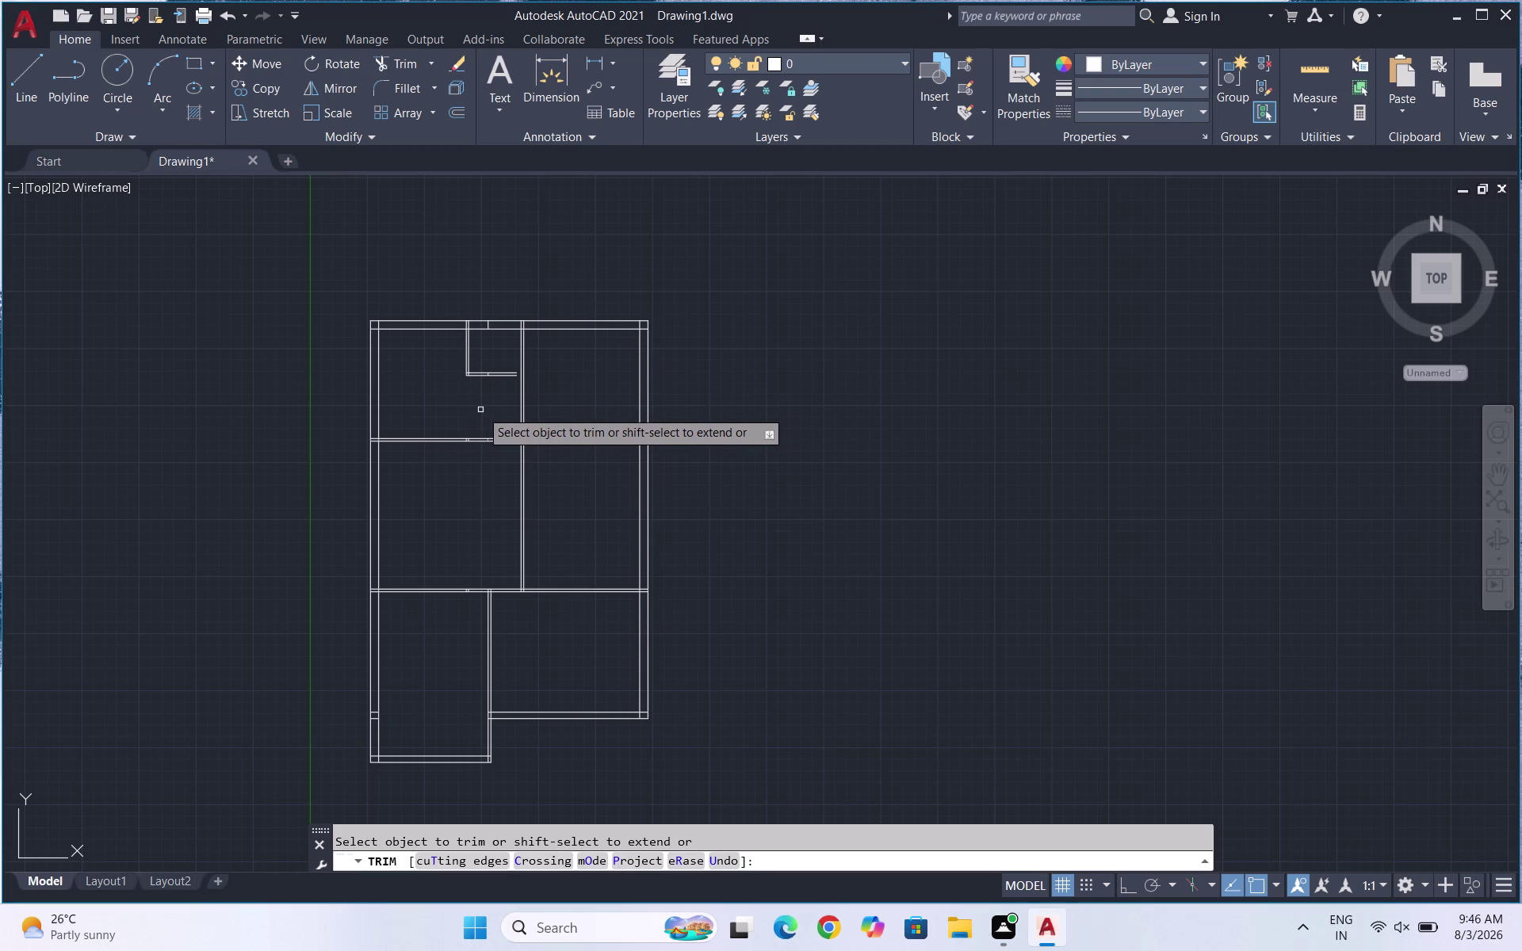
scroll(up, 3)
key(Escape)
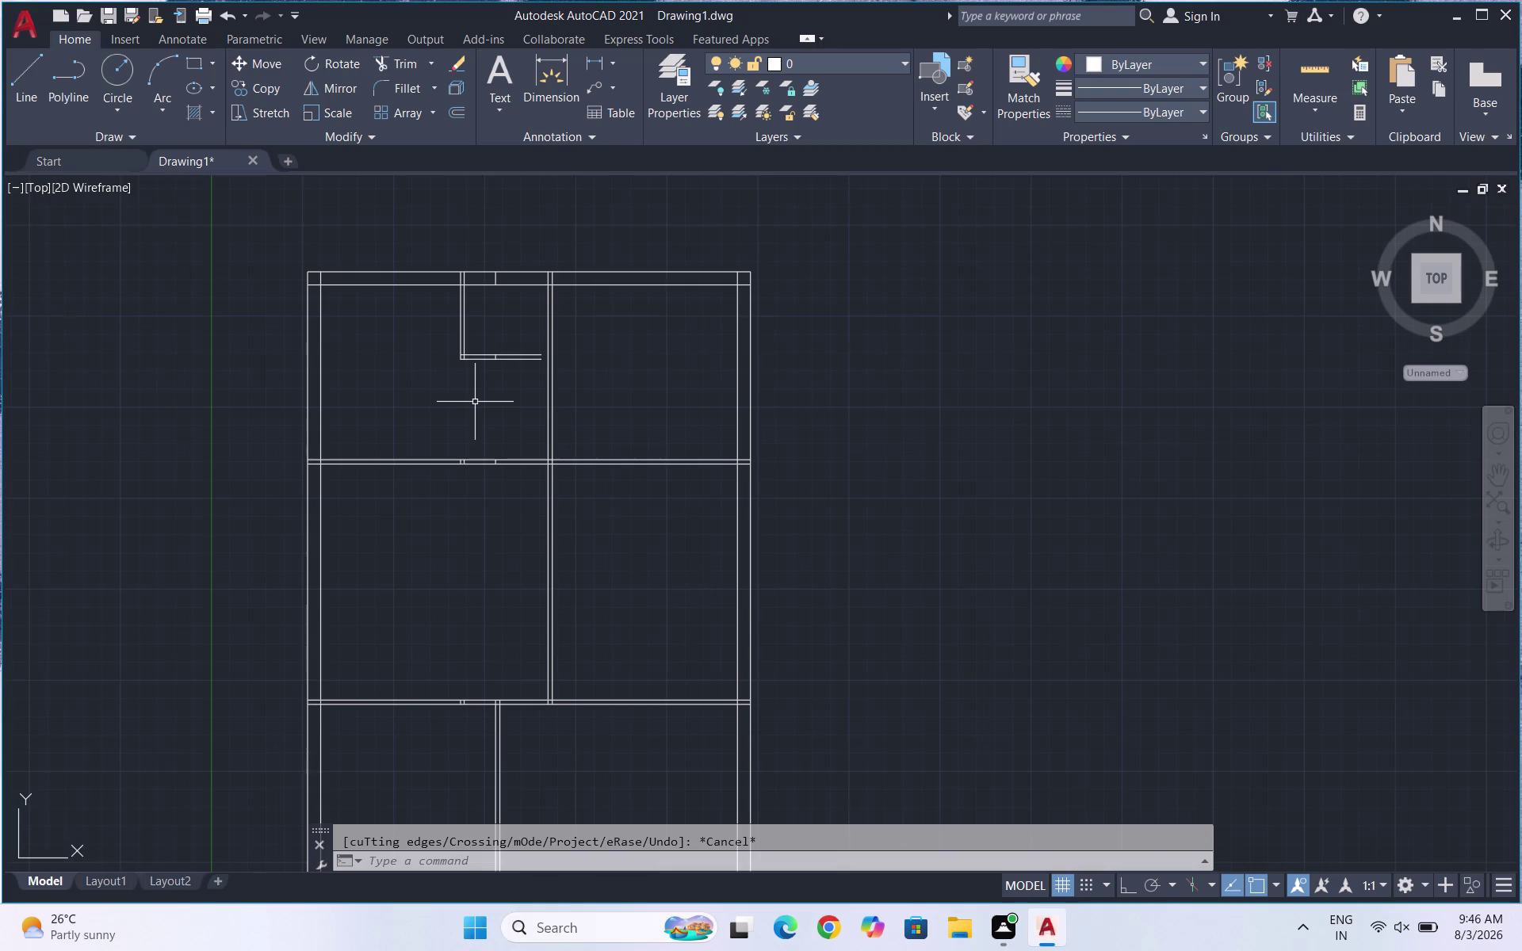
Use EXTEND on both bottom wall lines of the small top room.
text(EX)
key(Return)
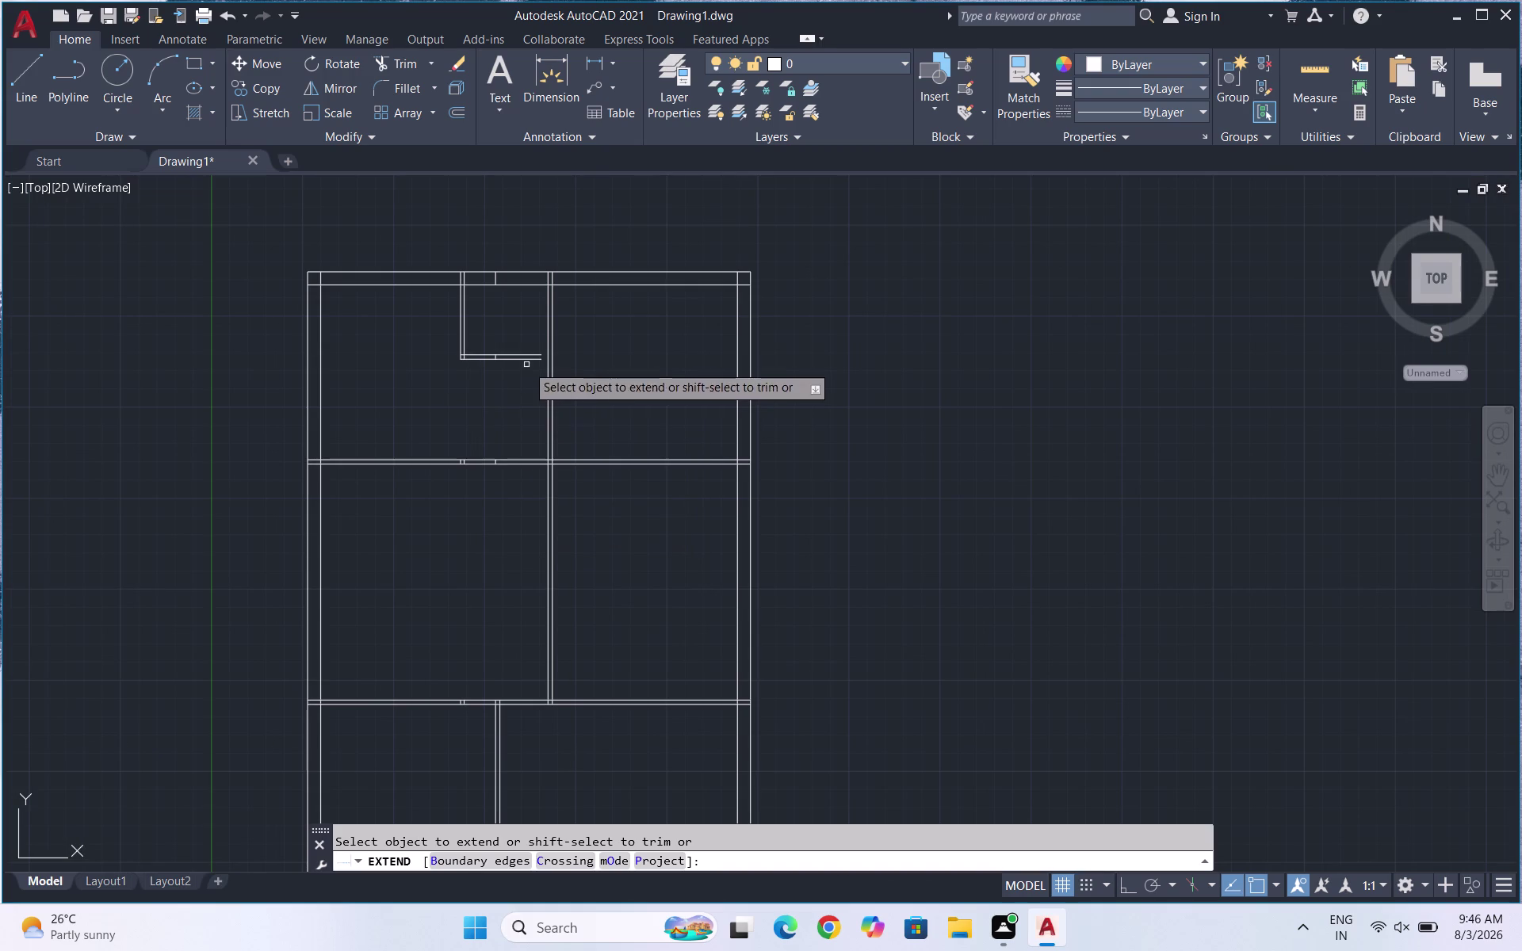
click(521, 352)
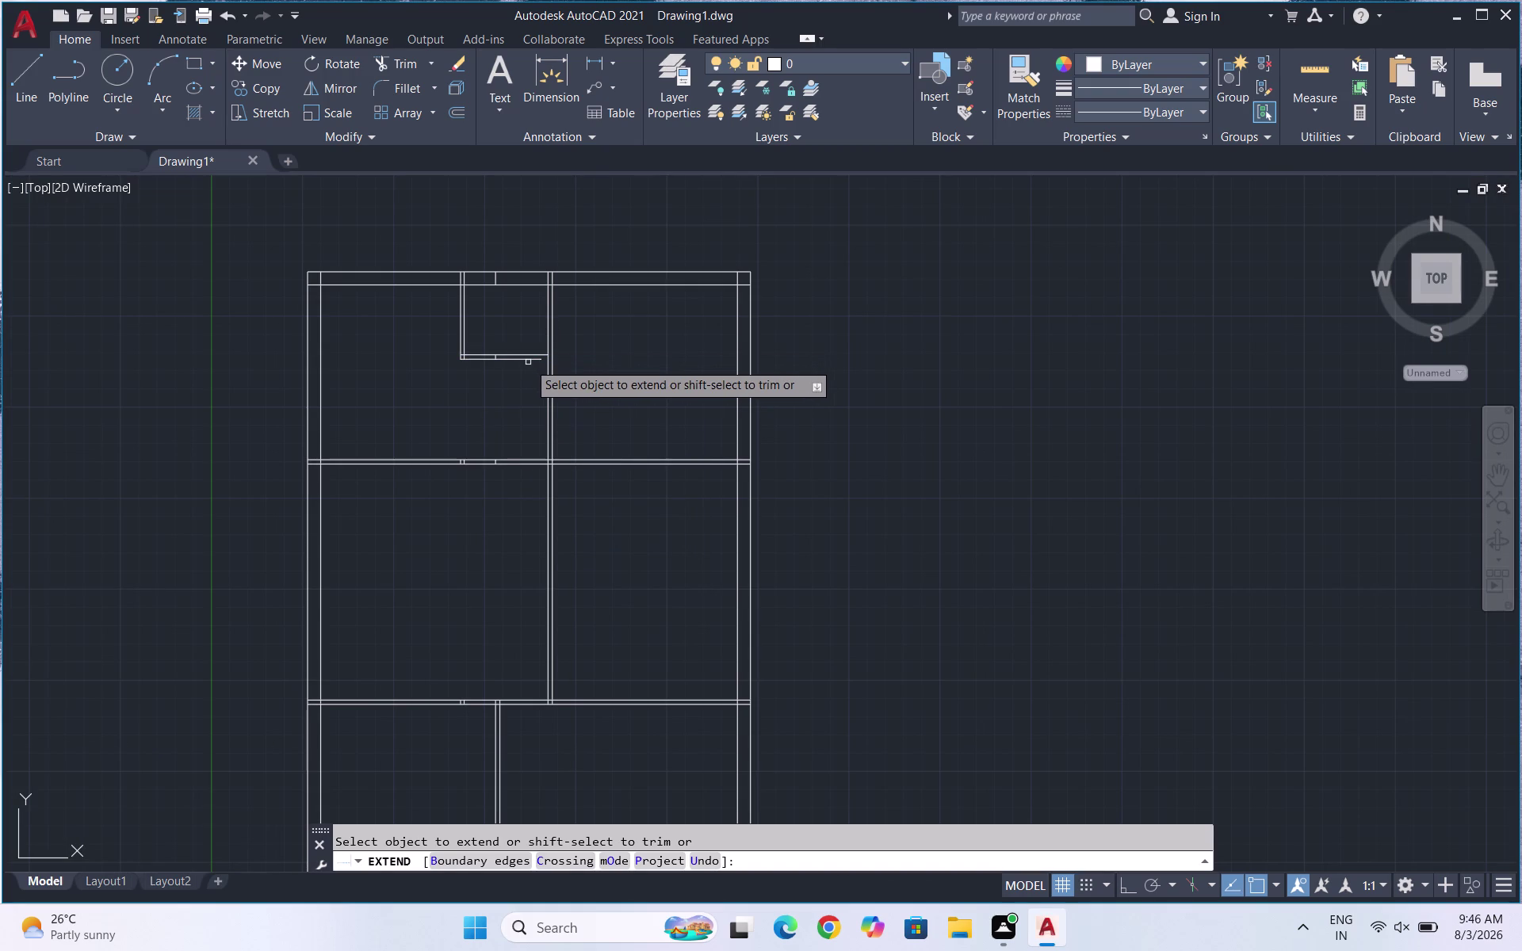
click(532, 358)
scroll(down, 3)
key(Escape)
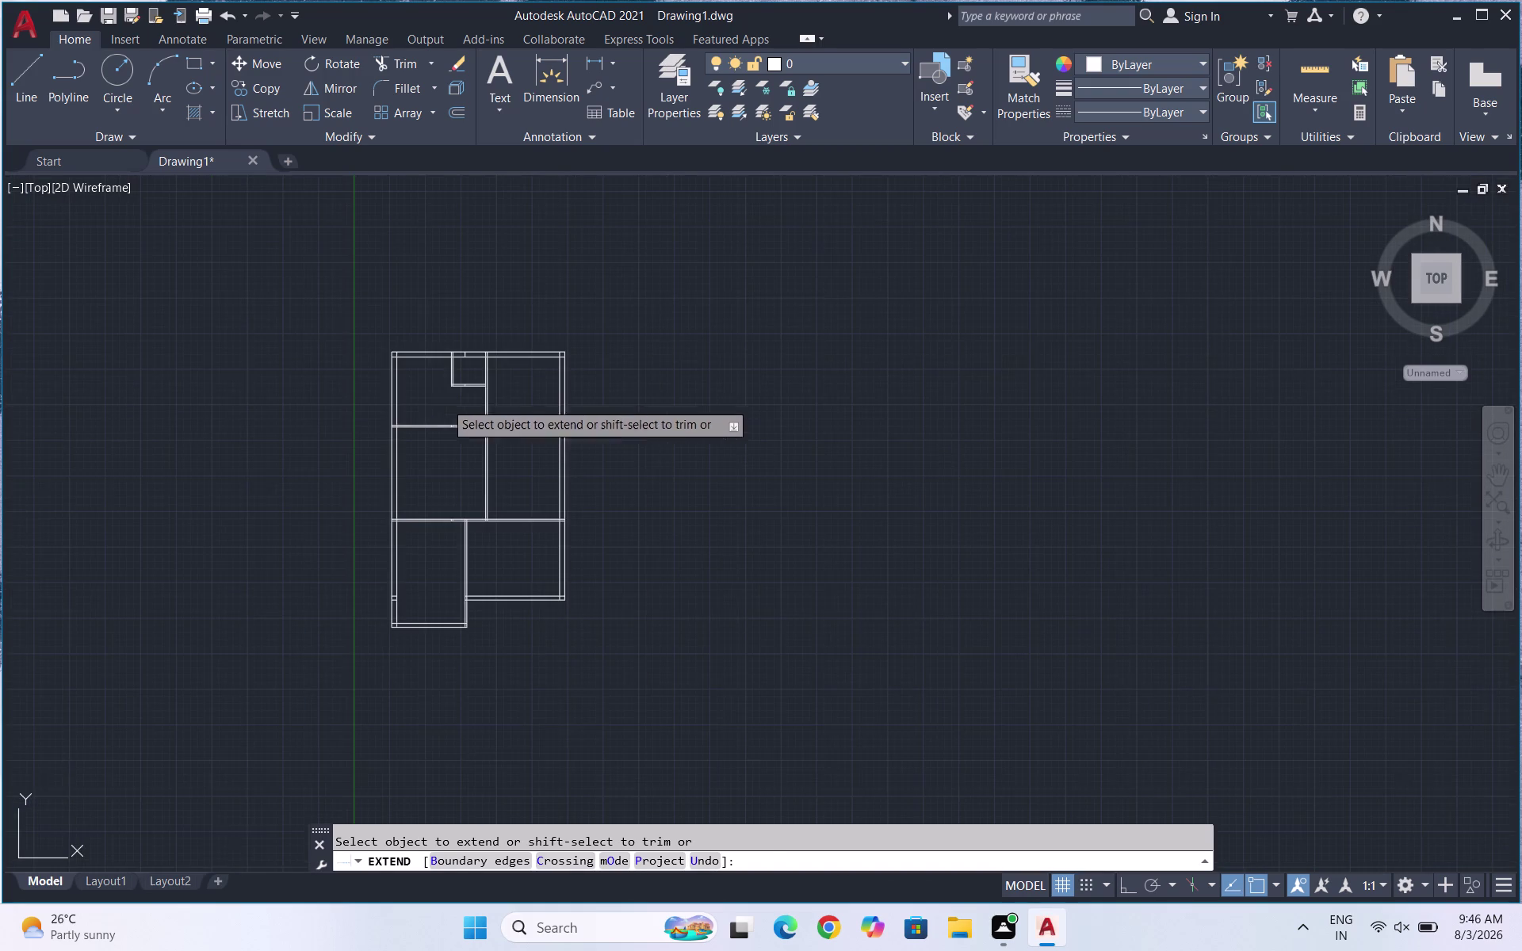
scroll(up, 3)
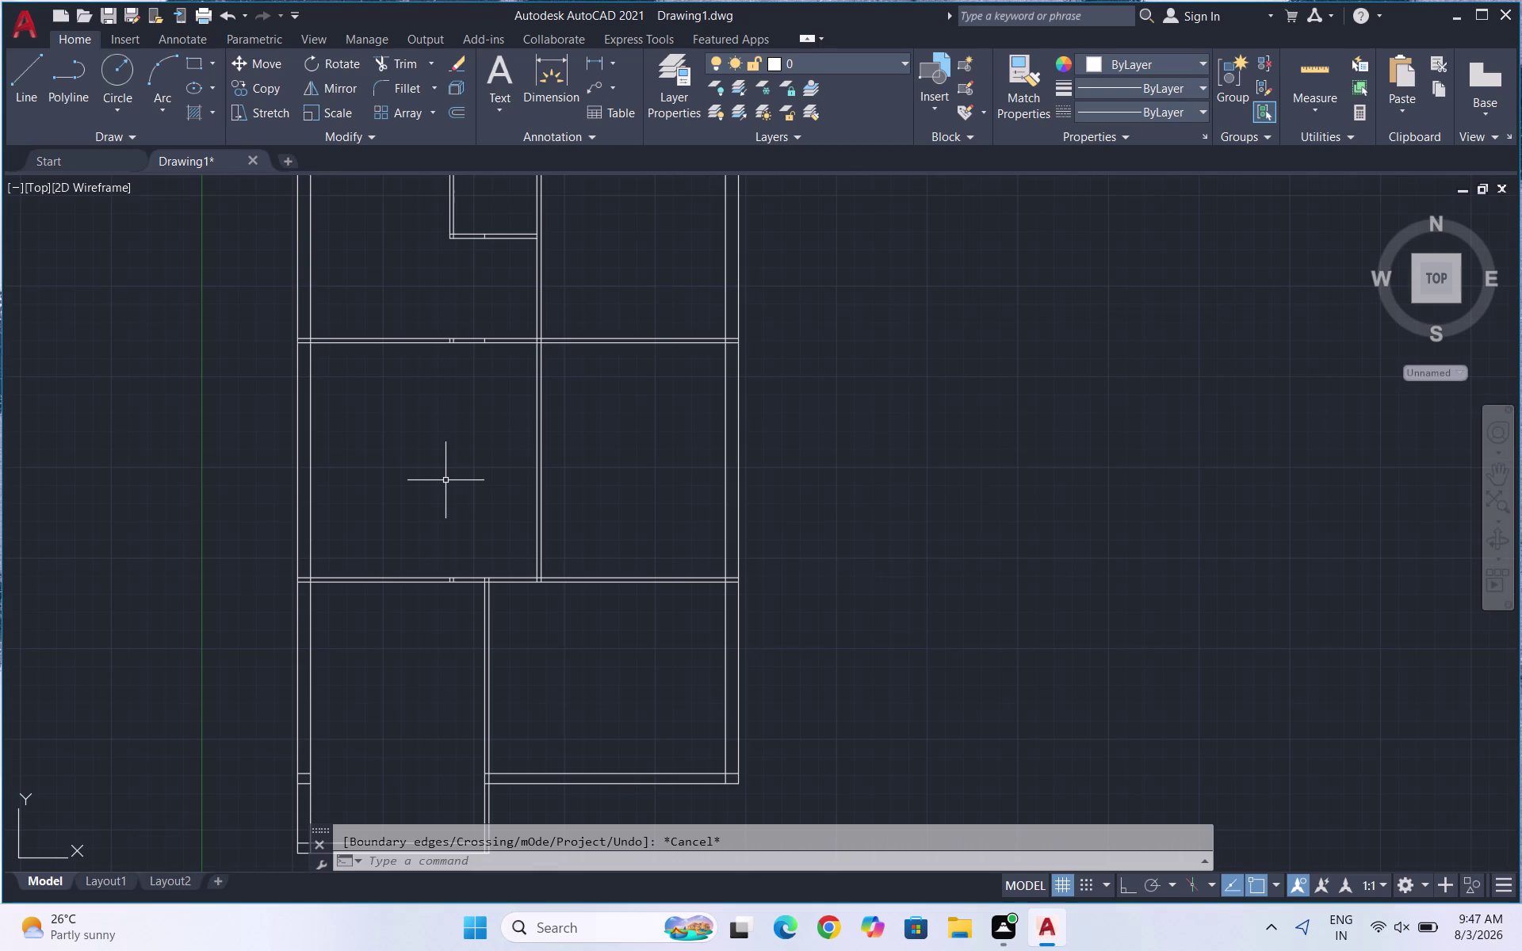
Zoom in on the top-left corner and clear any pending command.
scroll(up, 3)
scroll(down, 3)
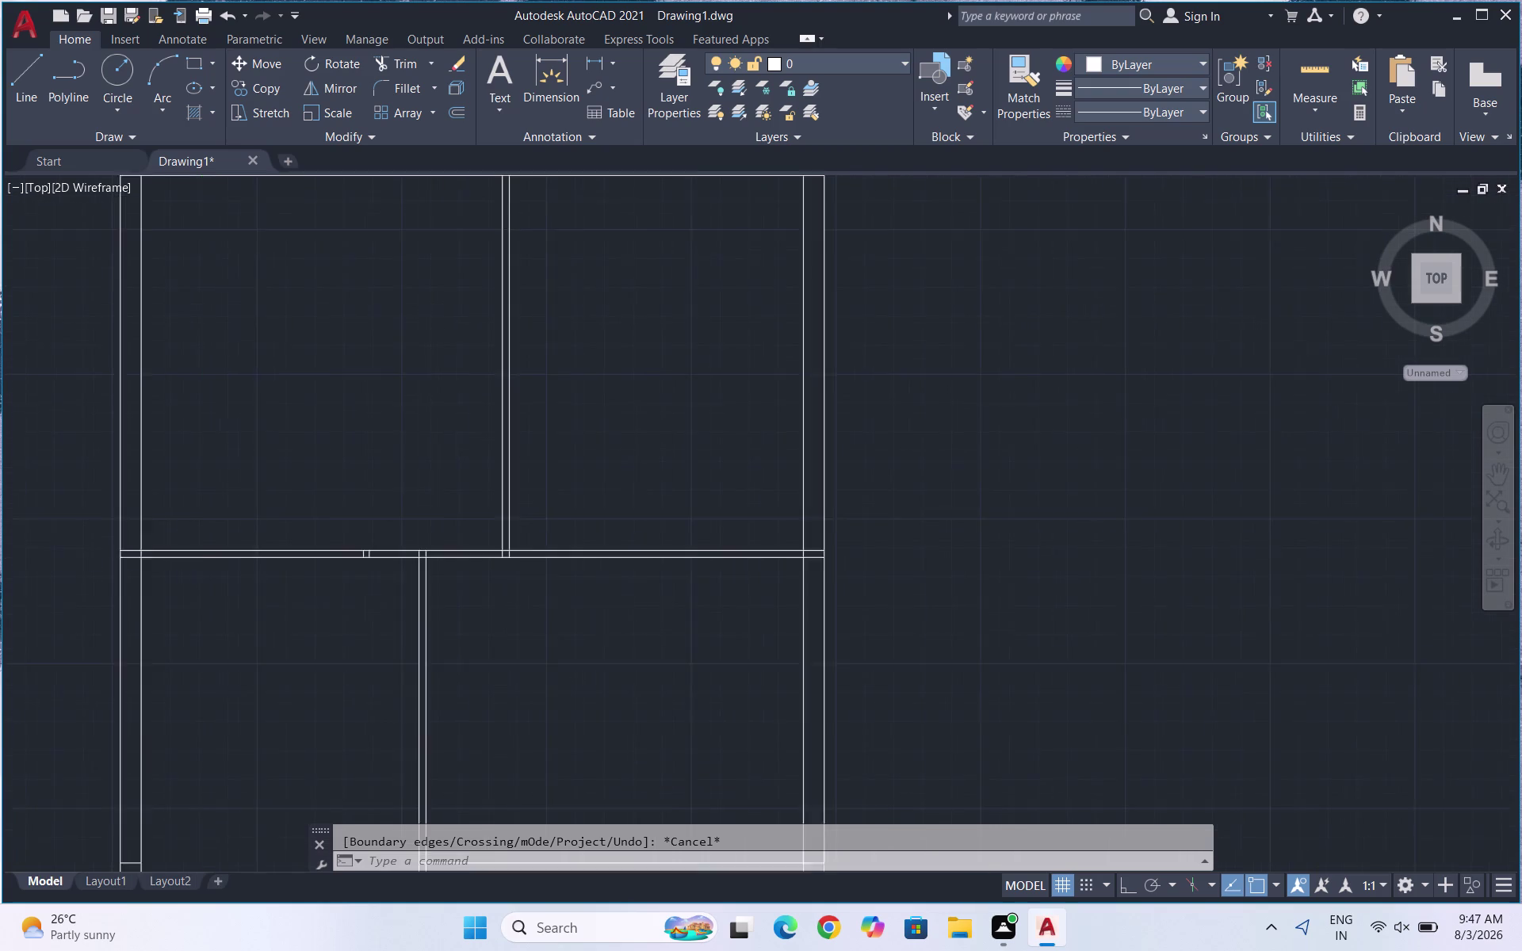
scroll(down, 3)
scroll(up, 3)
scroll(up, 3)
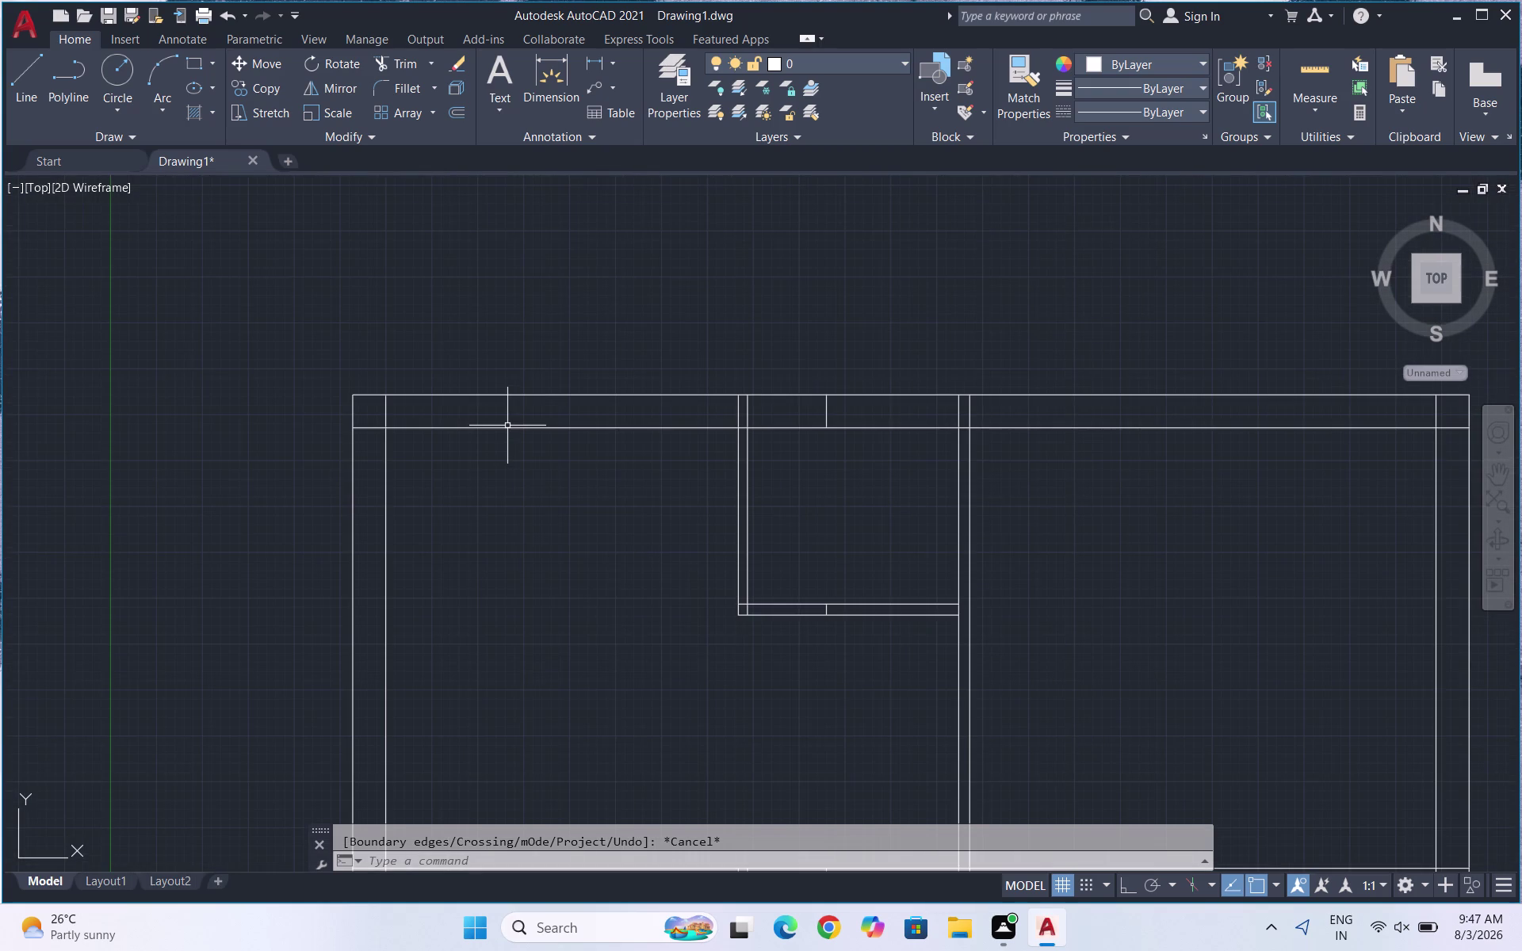
key(space)
key(Escape)
Trim the two overshooting inner wall stubs at the top-left corner.
text(TR)
key(Return)
key(Return)
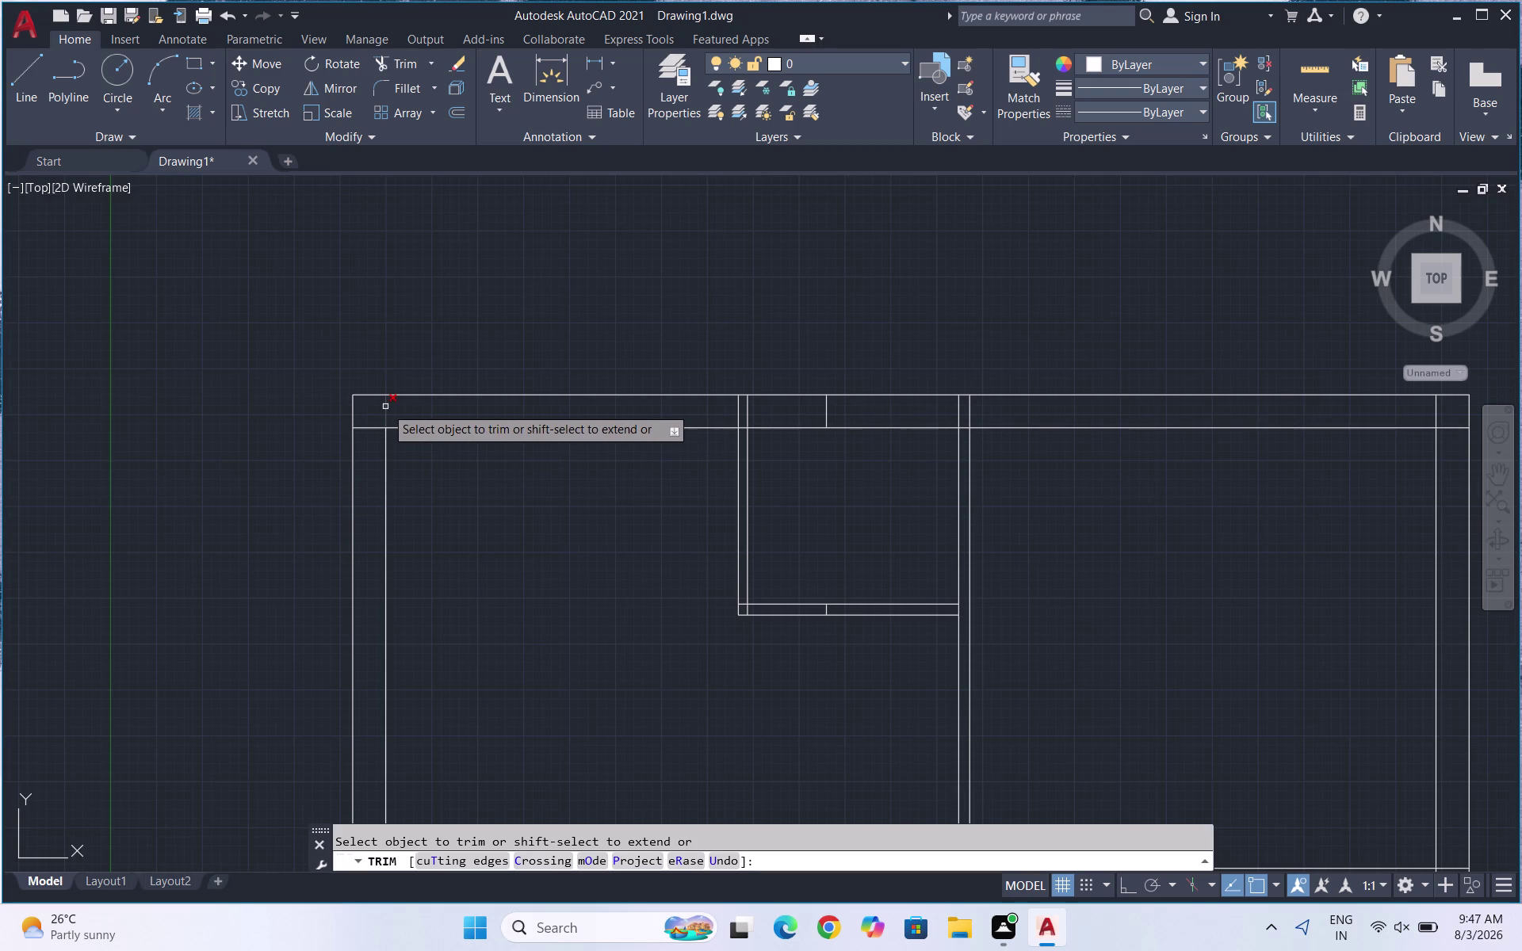
click(386, 407)
click(373, 425)
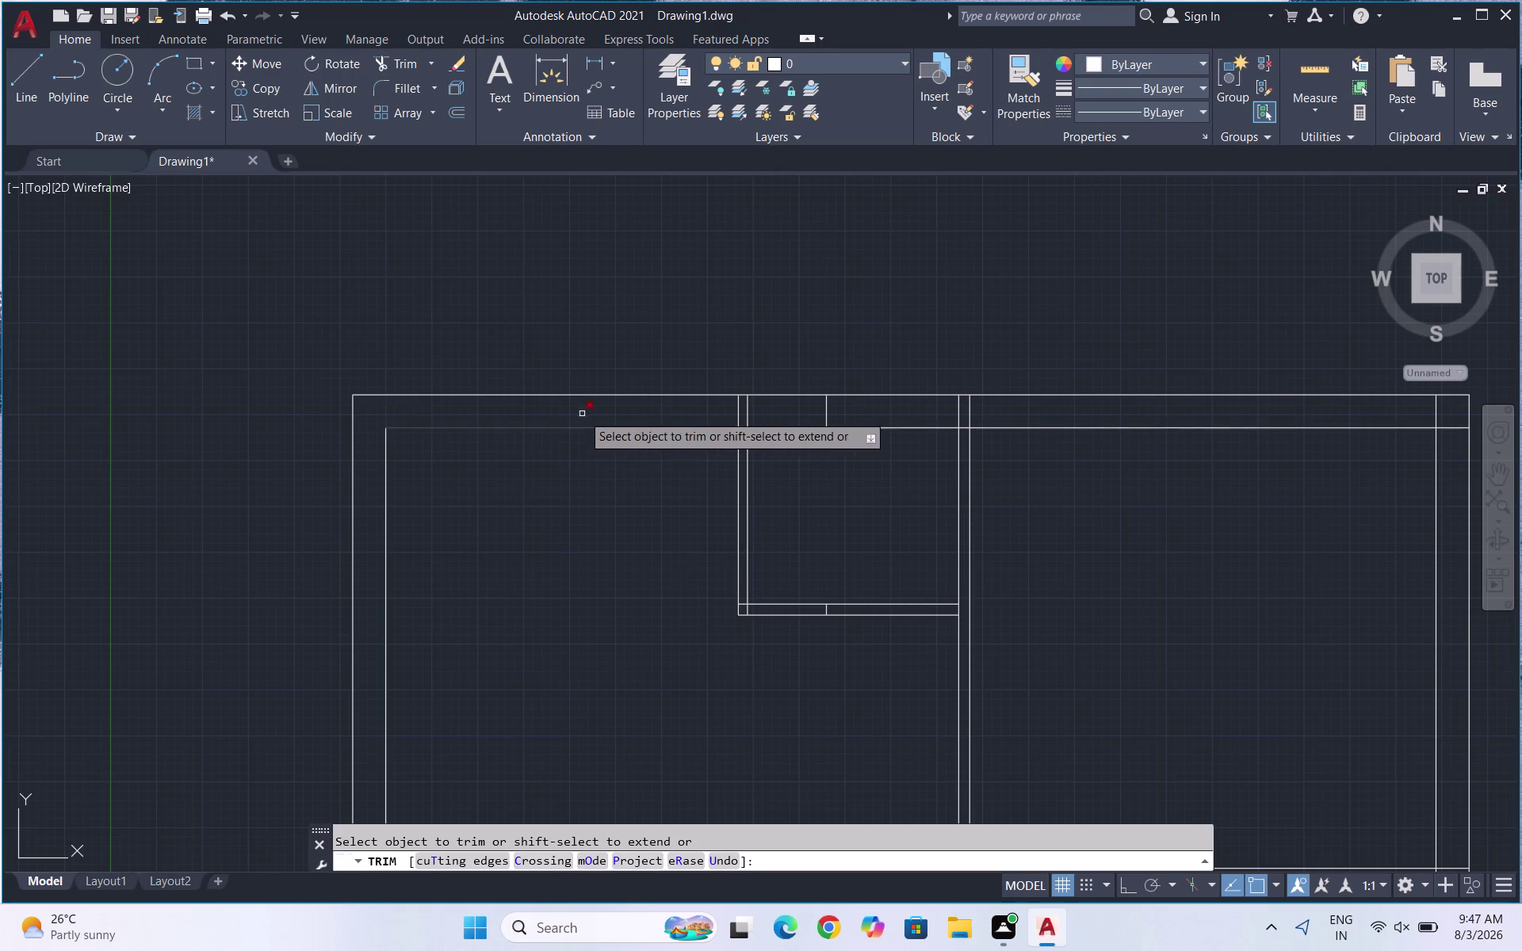
scroll(down, 3)
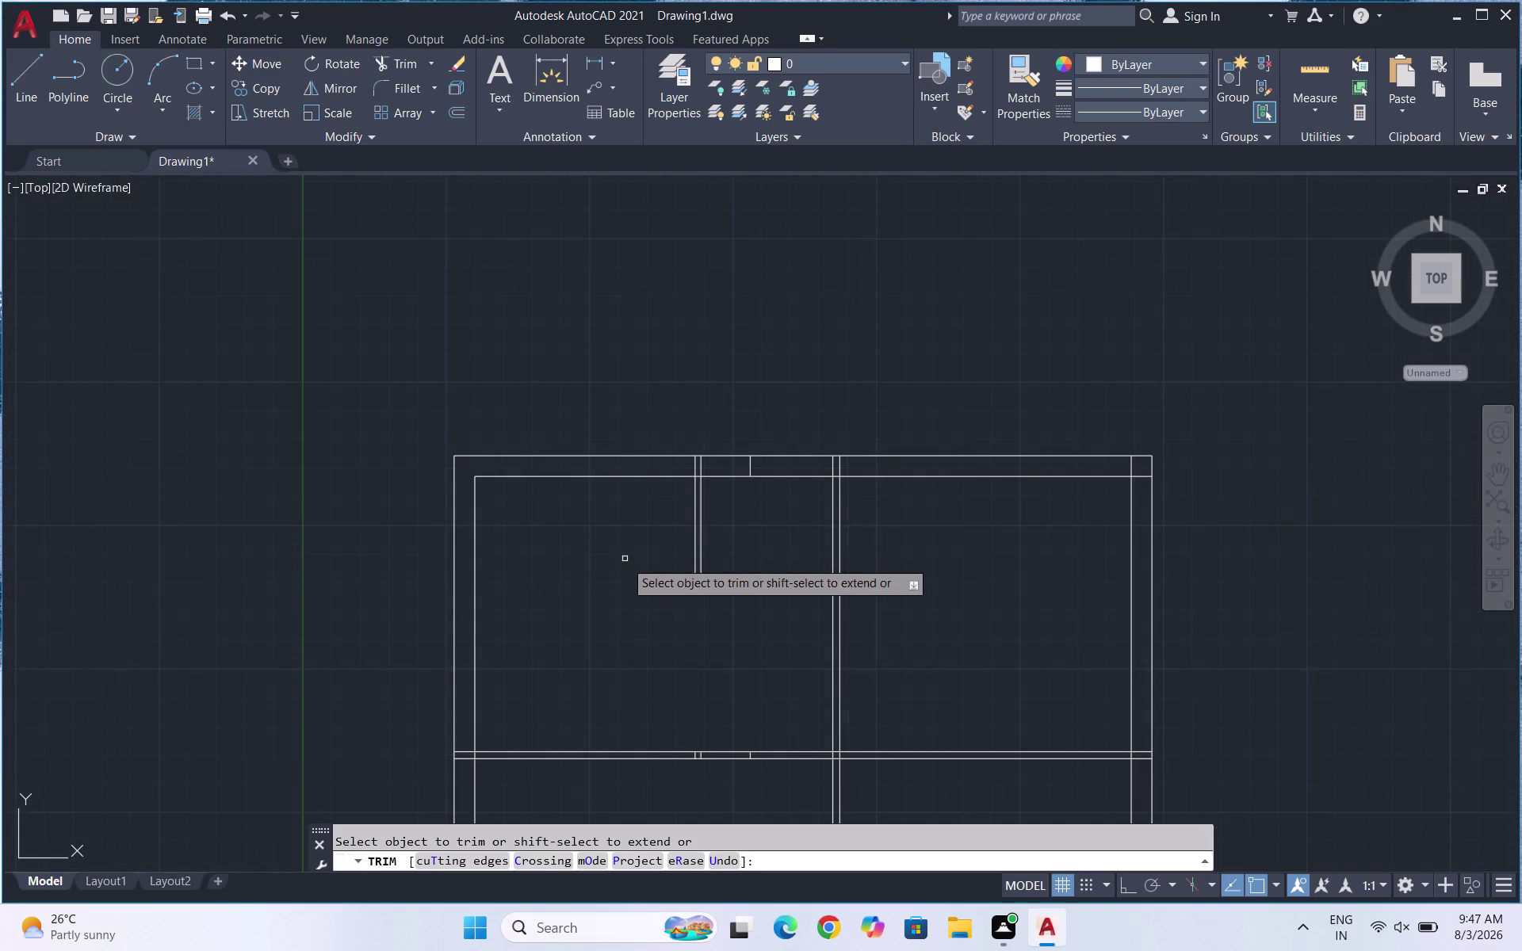
key(Escape)
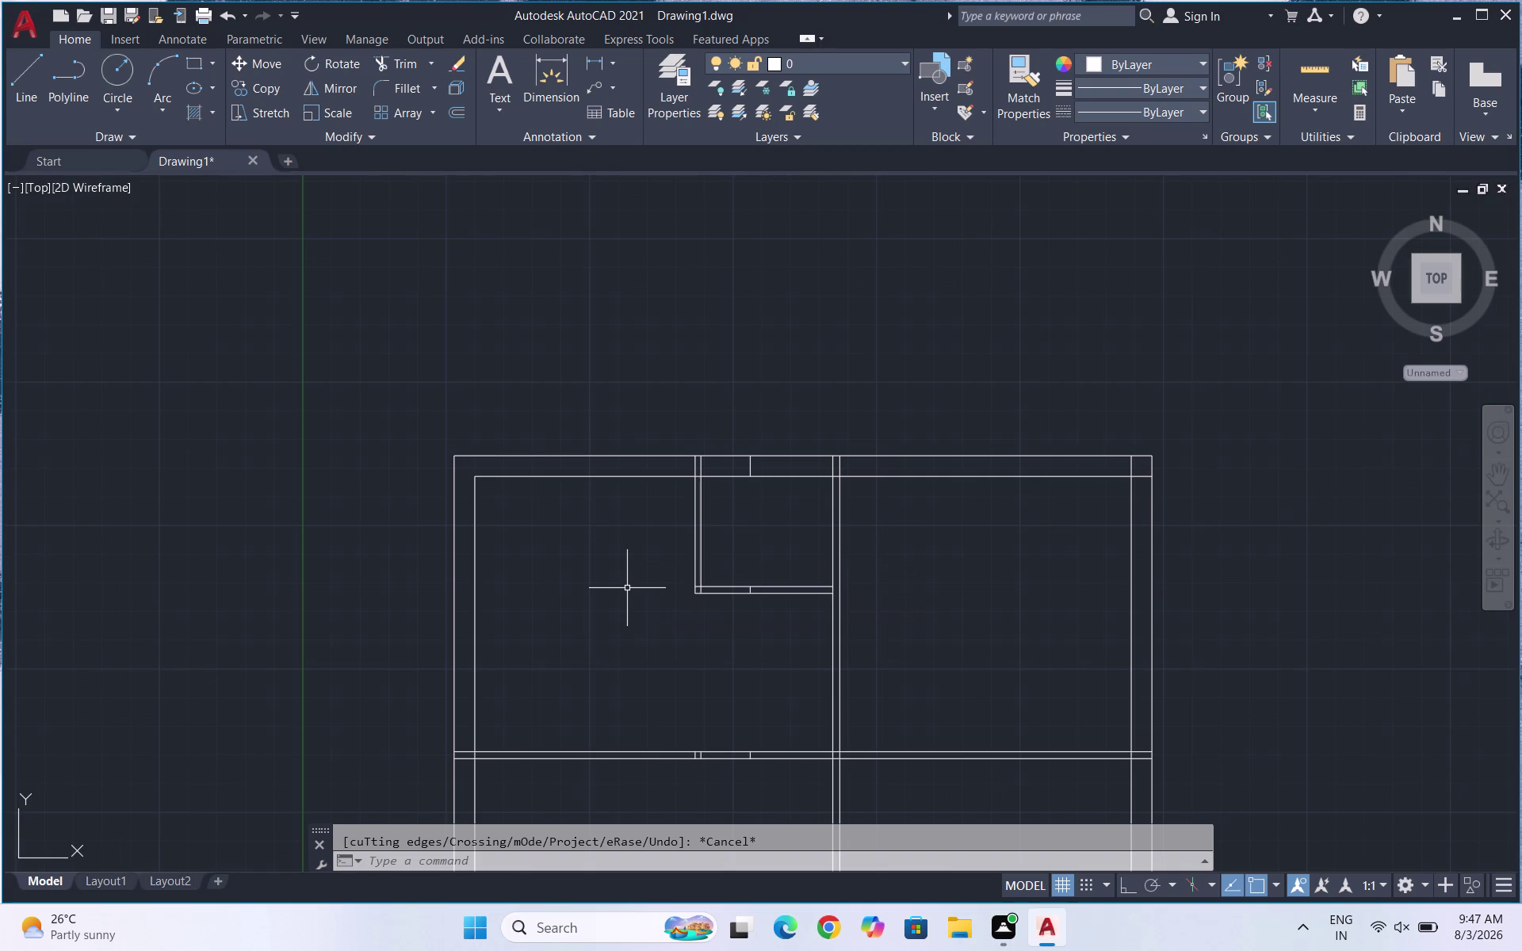
scroll(down, 3)
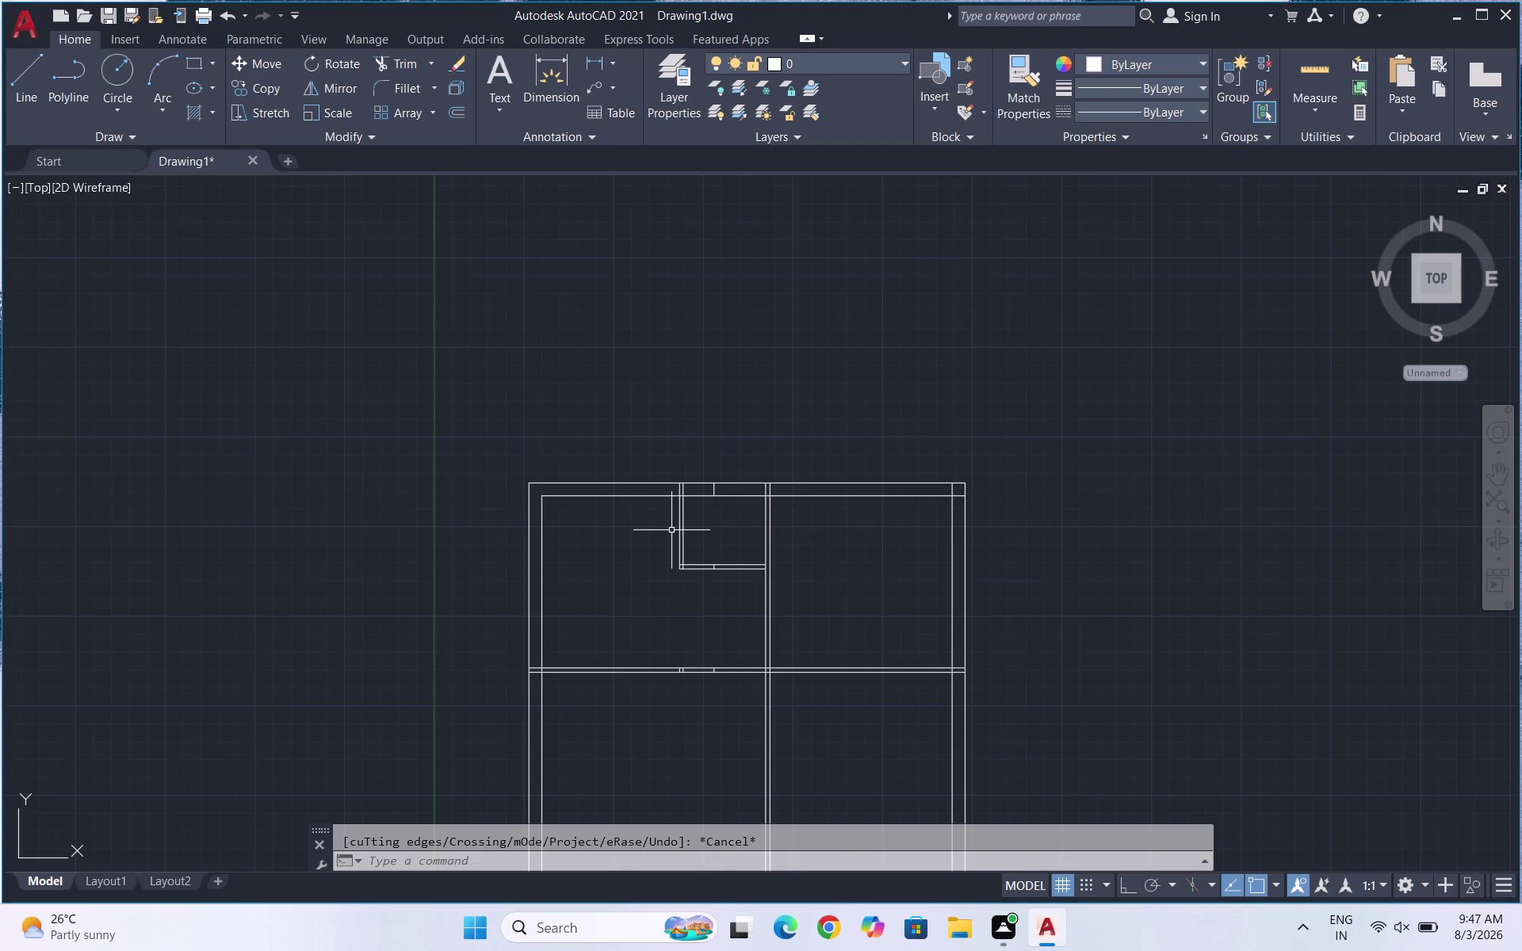
Cancel the leftover command, survey the plan, and start LINE with L.
key(Escape)
scroll(down, 3)
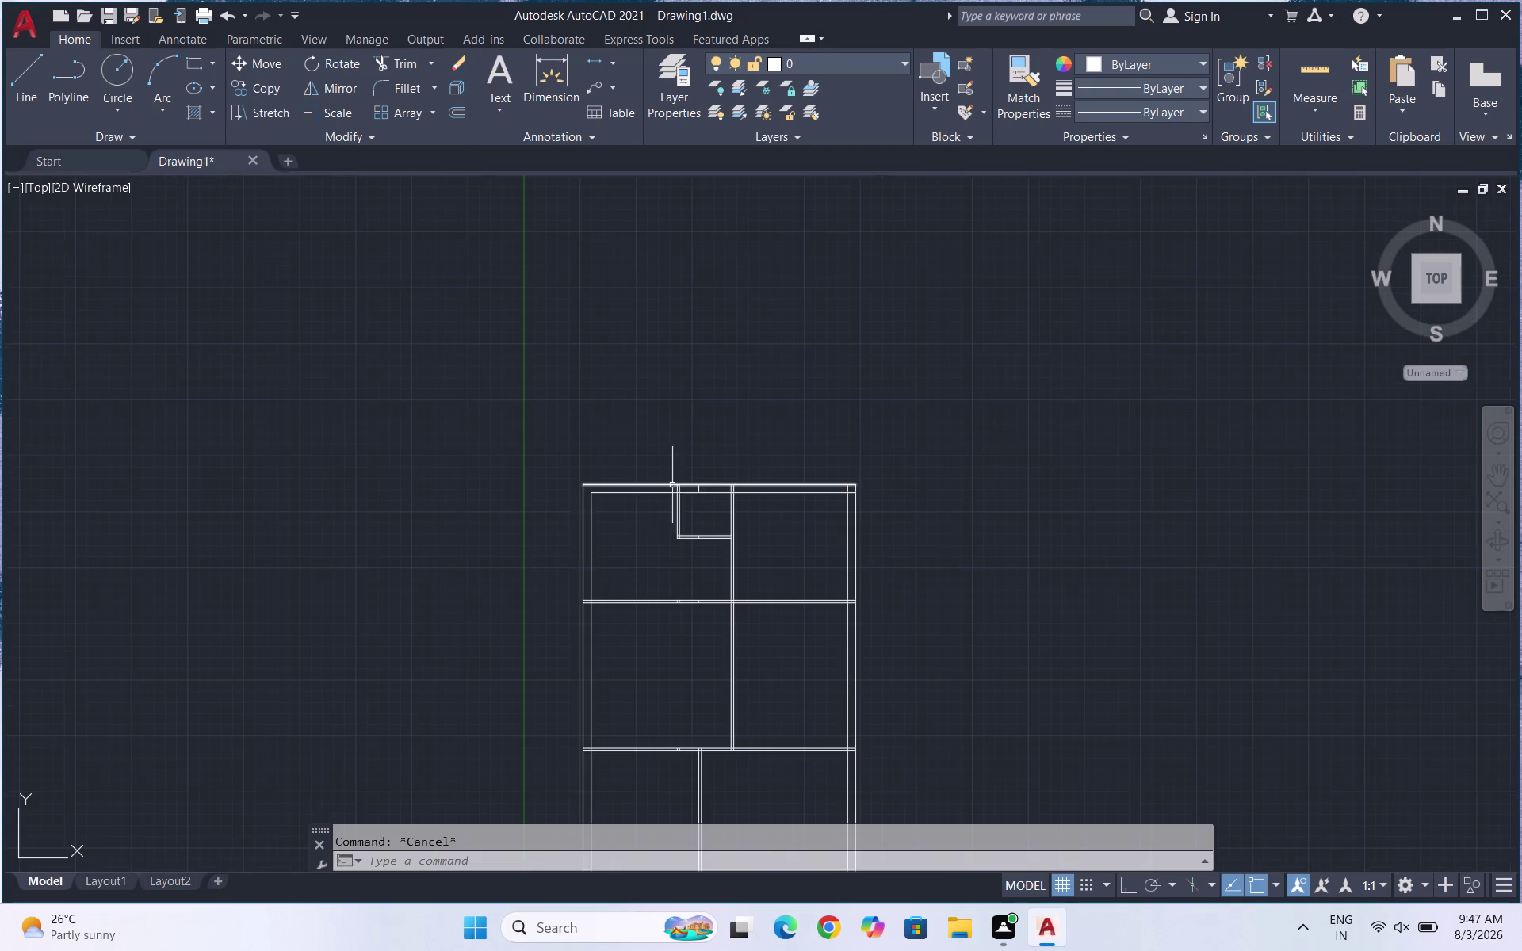
scroll(down, 3)
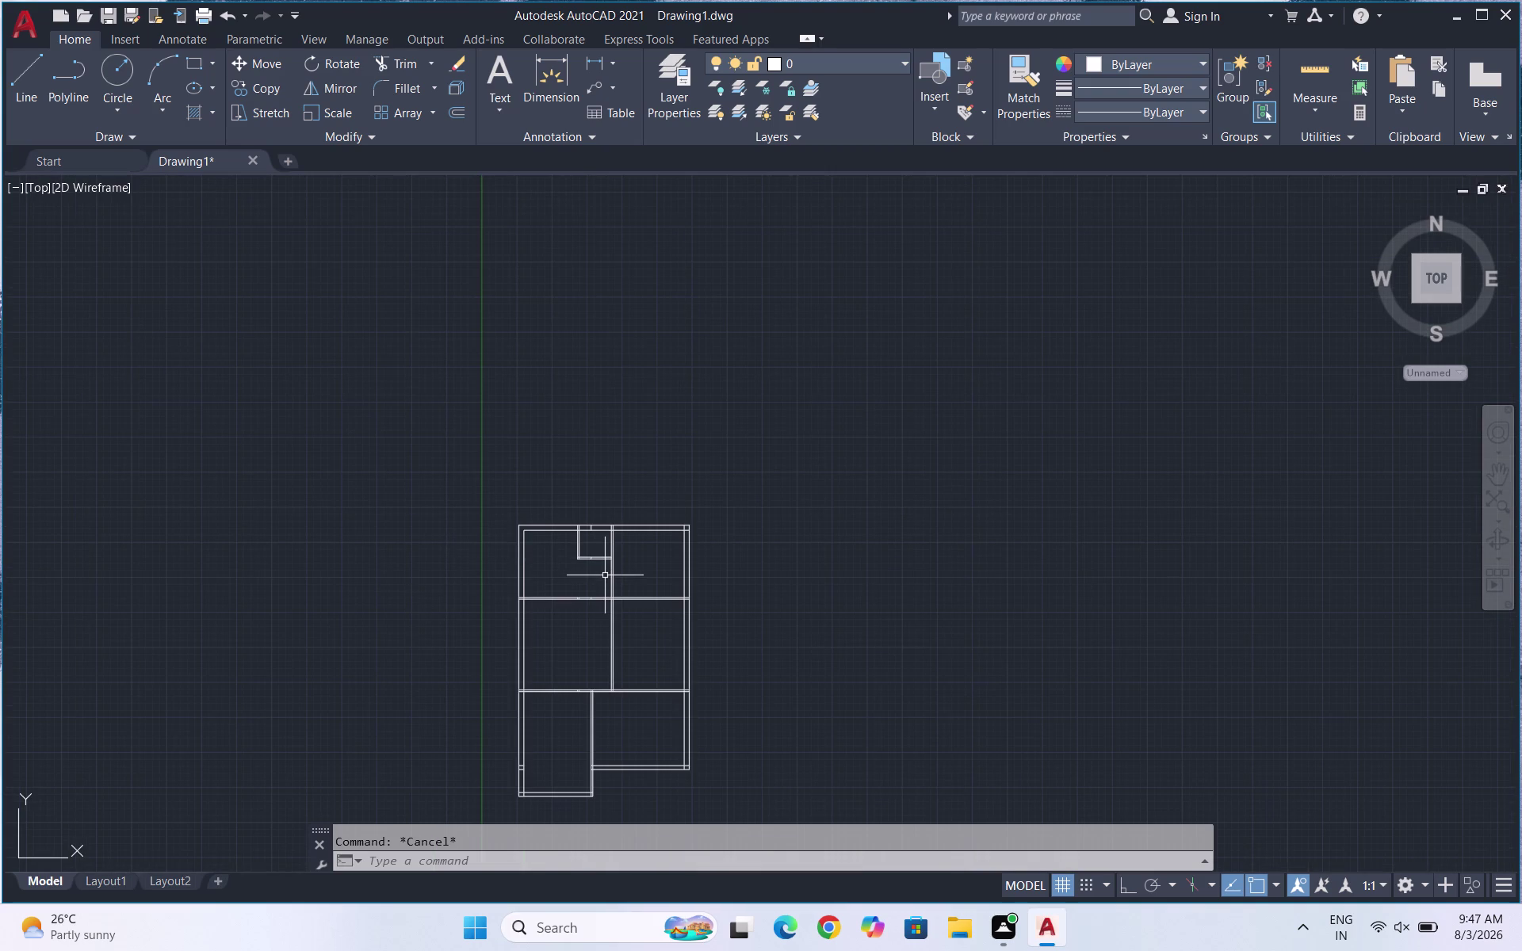
scroll(up, 3)
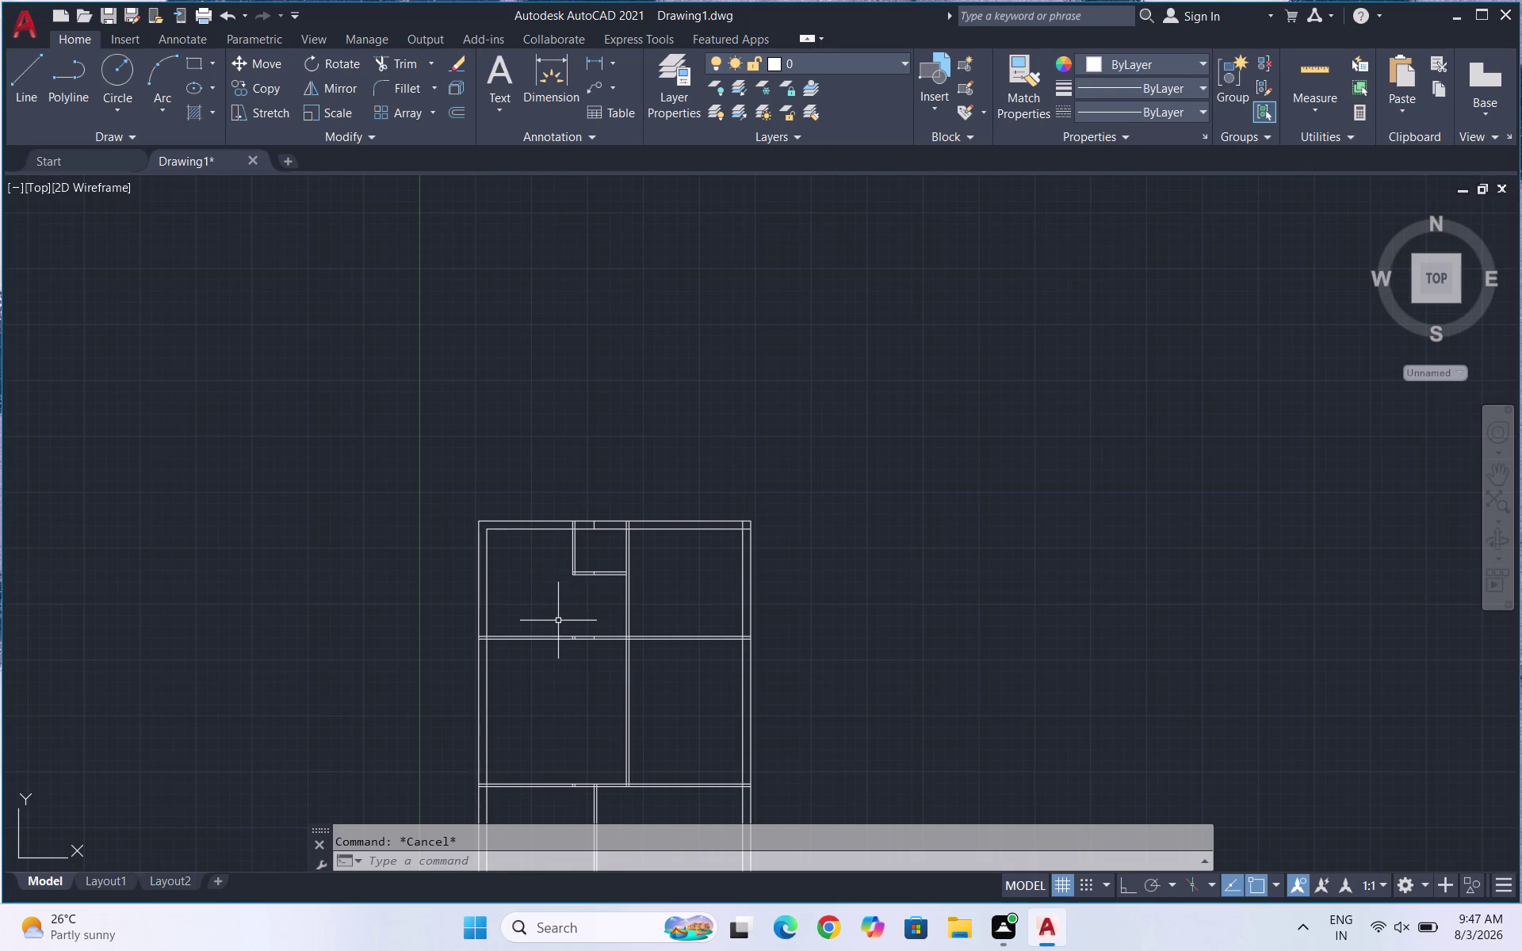
scroll(up, 3)
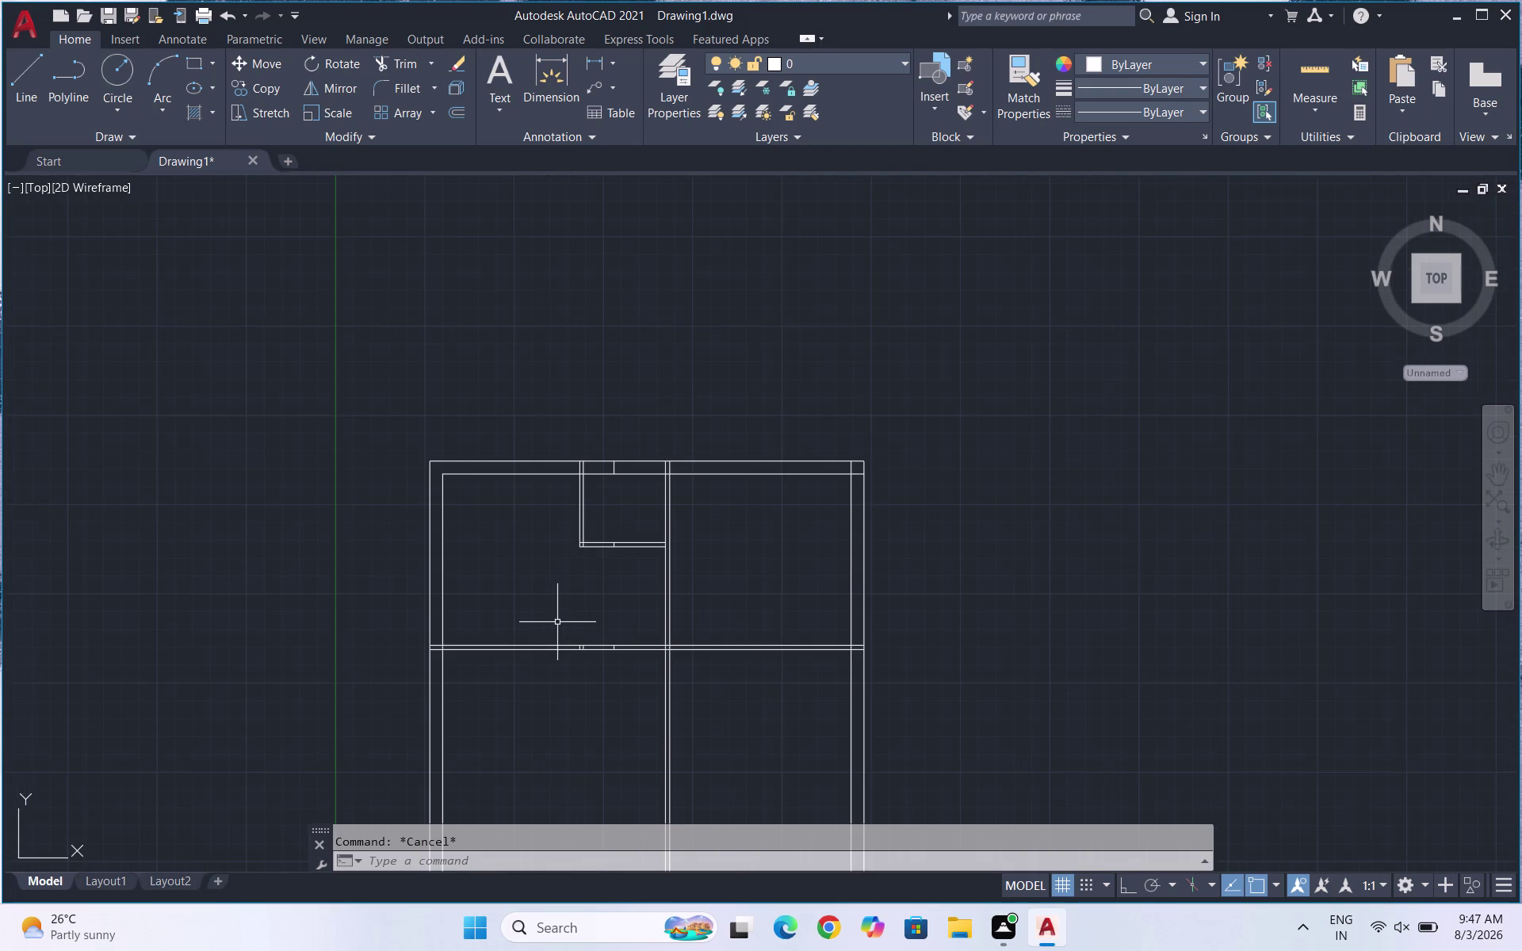
scroll(up, 3)
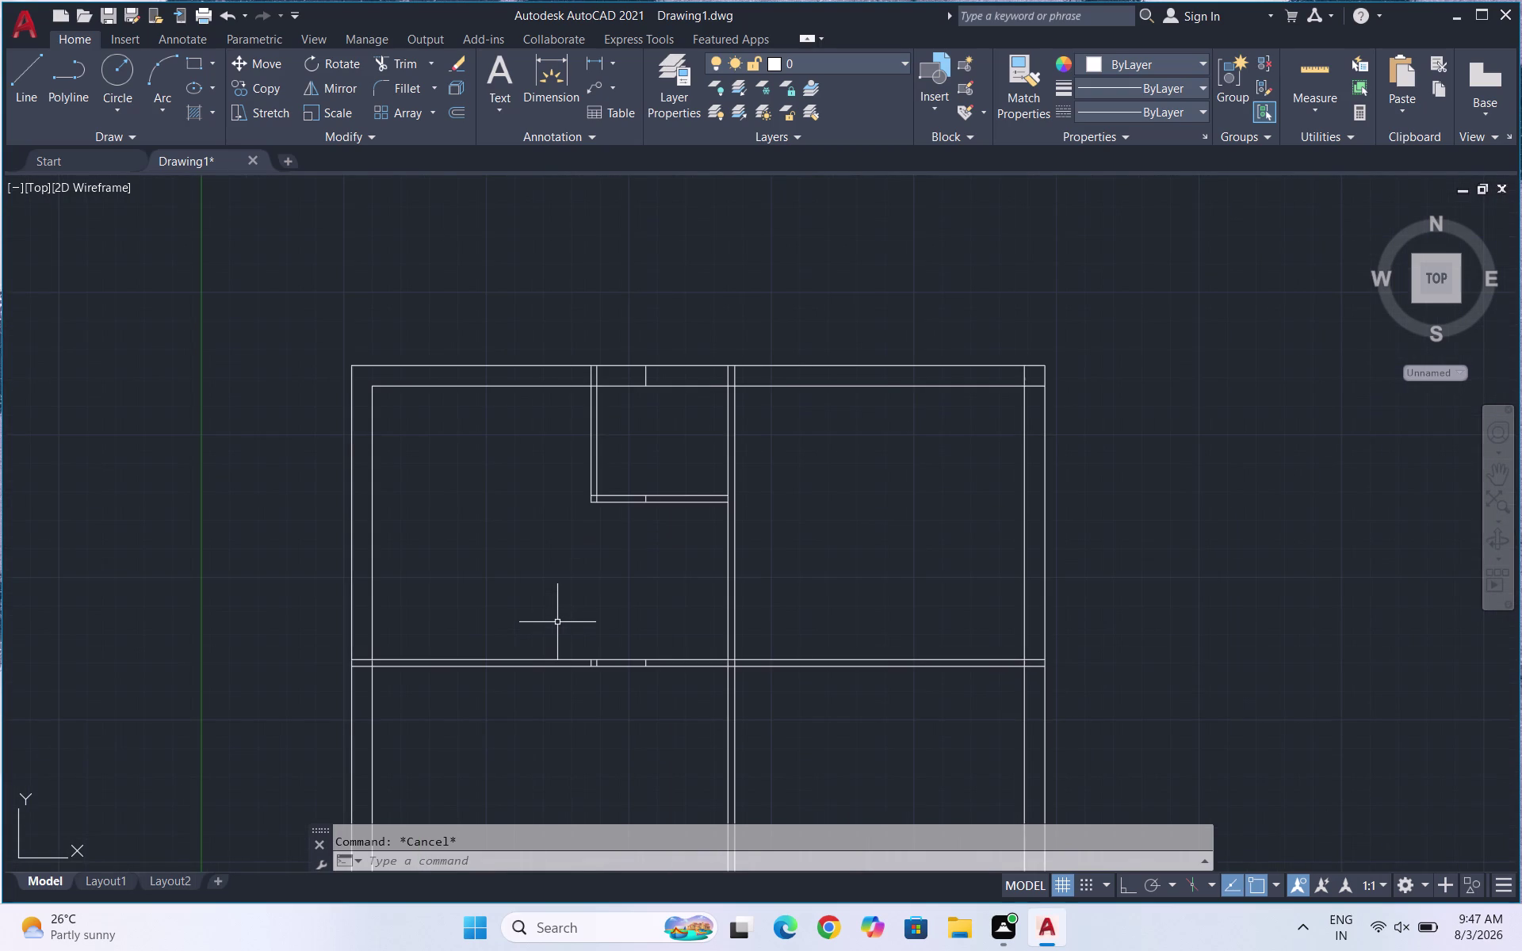
key(l)
key(Return)
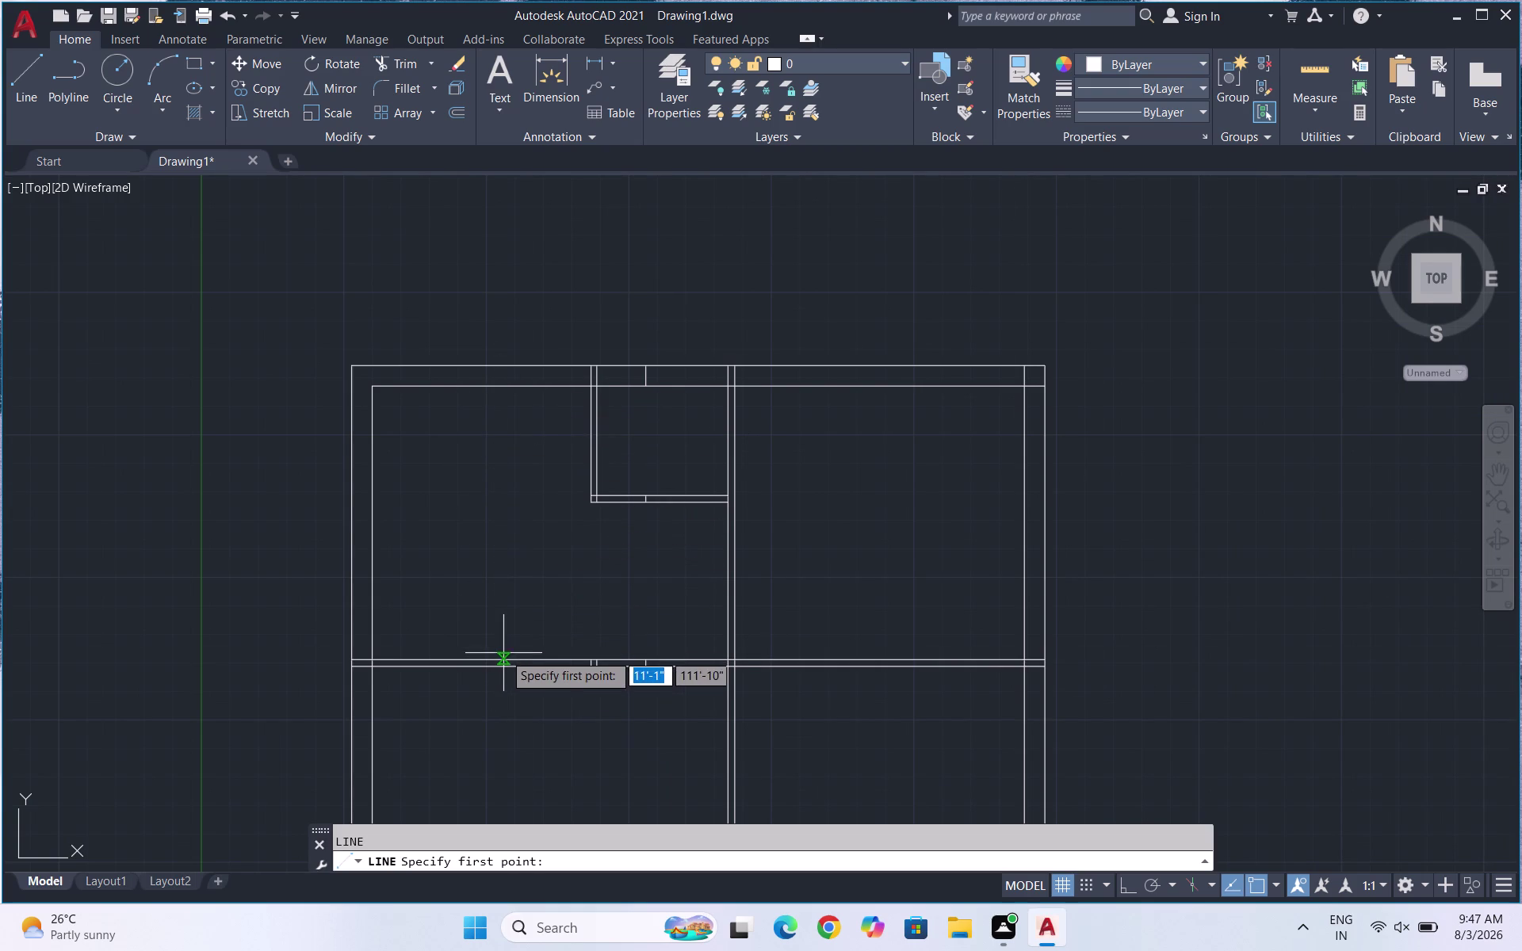
Draw an Ortho-constrained line across the middle wall's thickness at the opening edge.
scroll(up, 3)
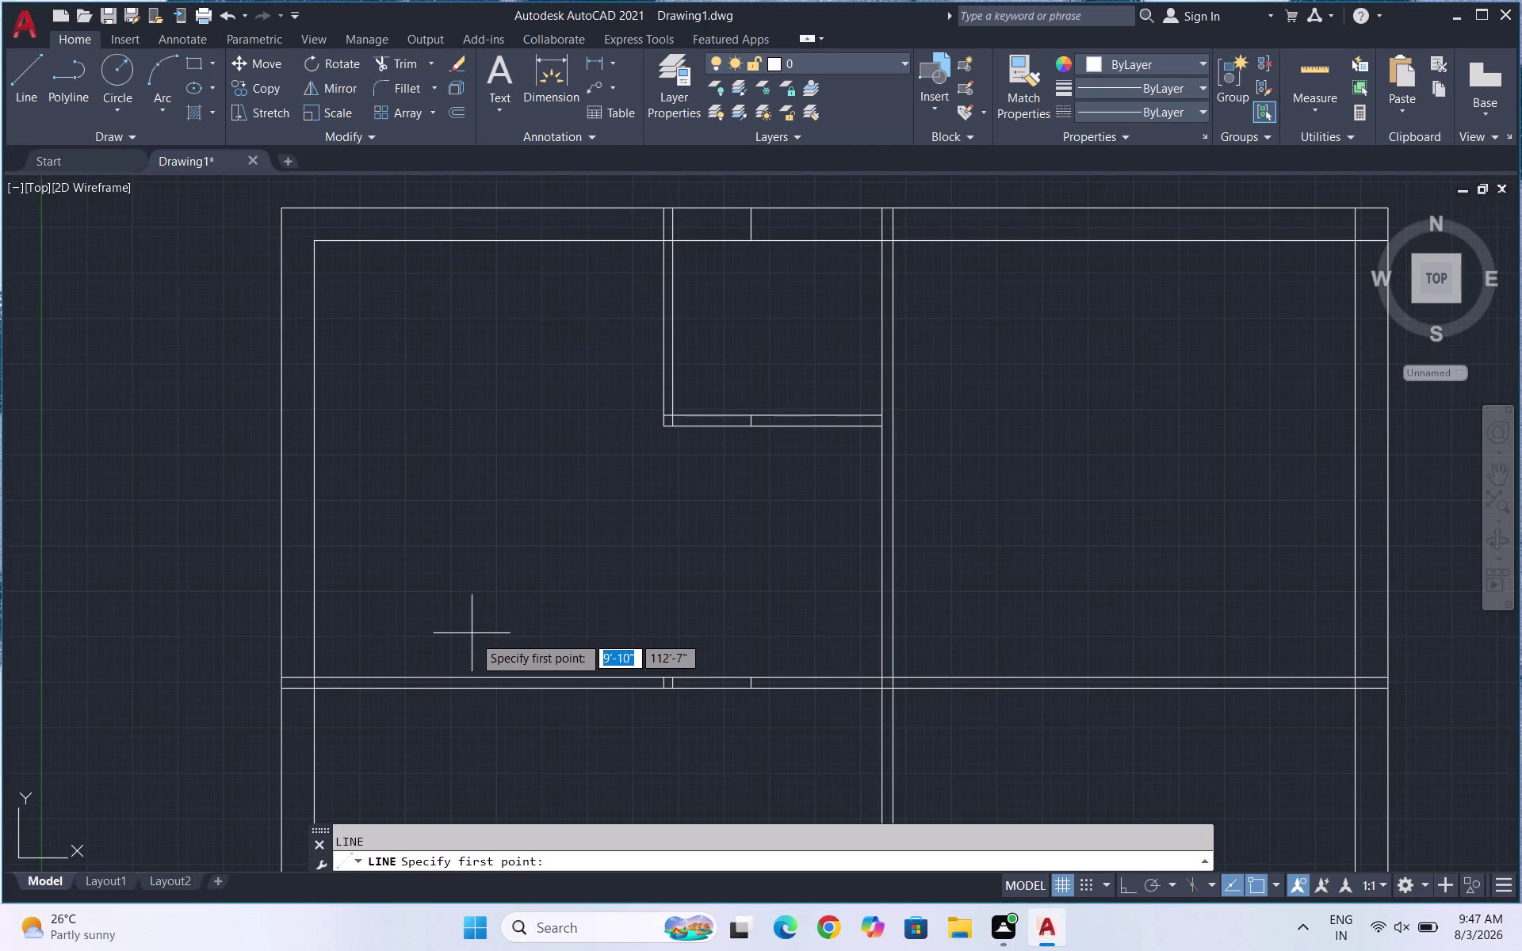
click(476, 680)
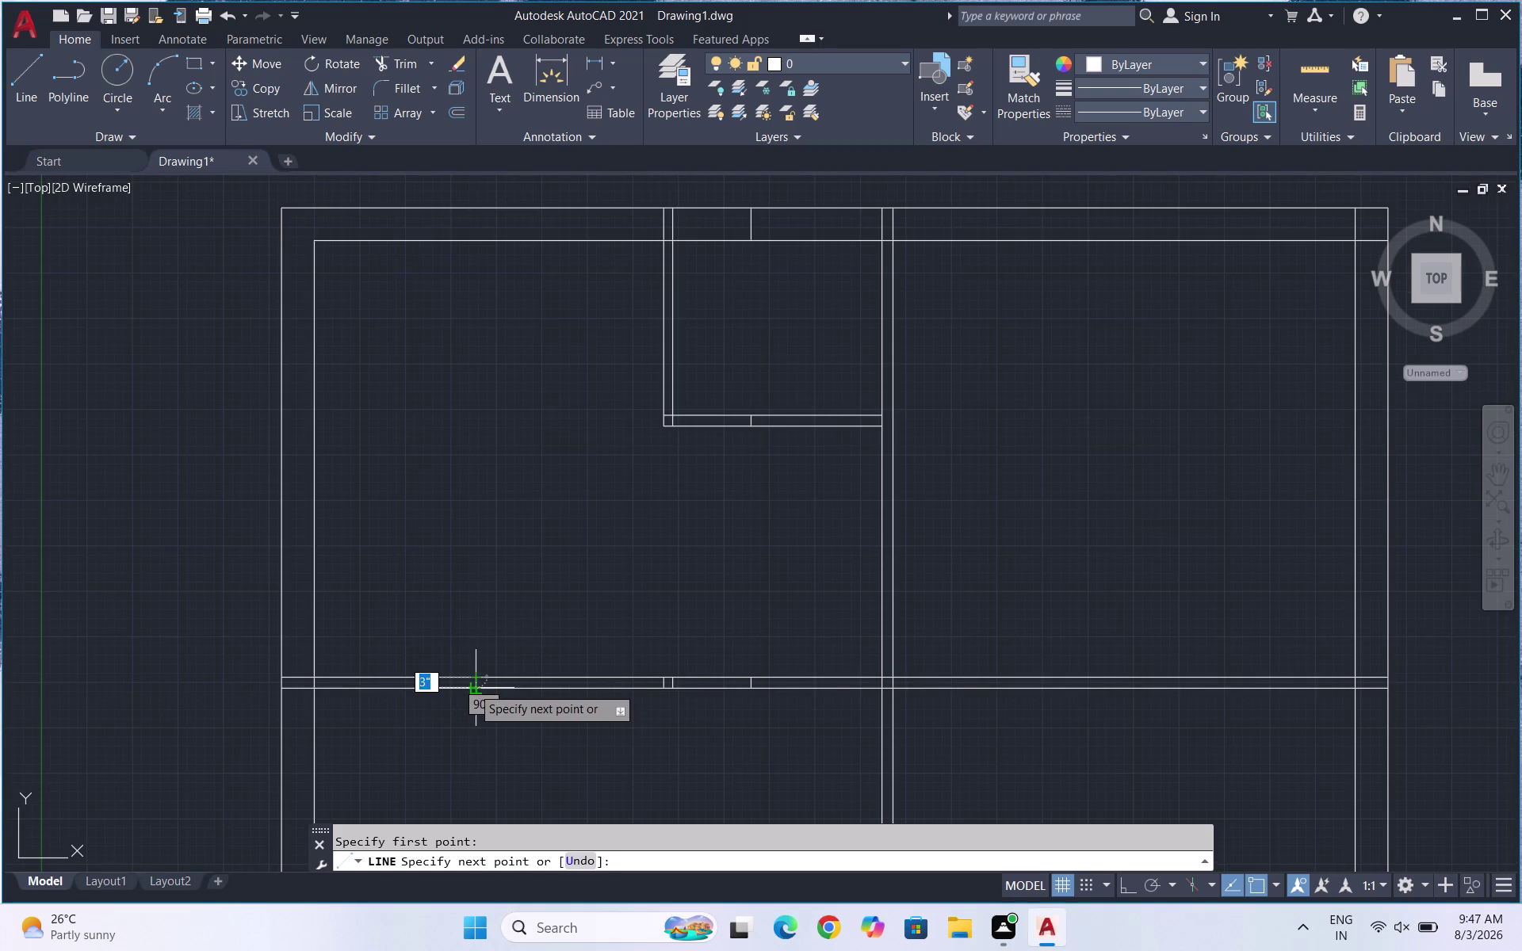
key(F8)
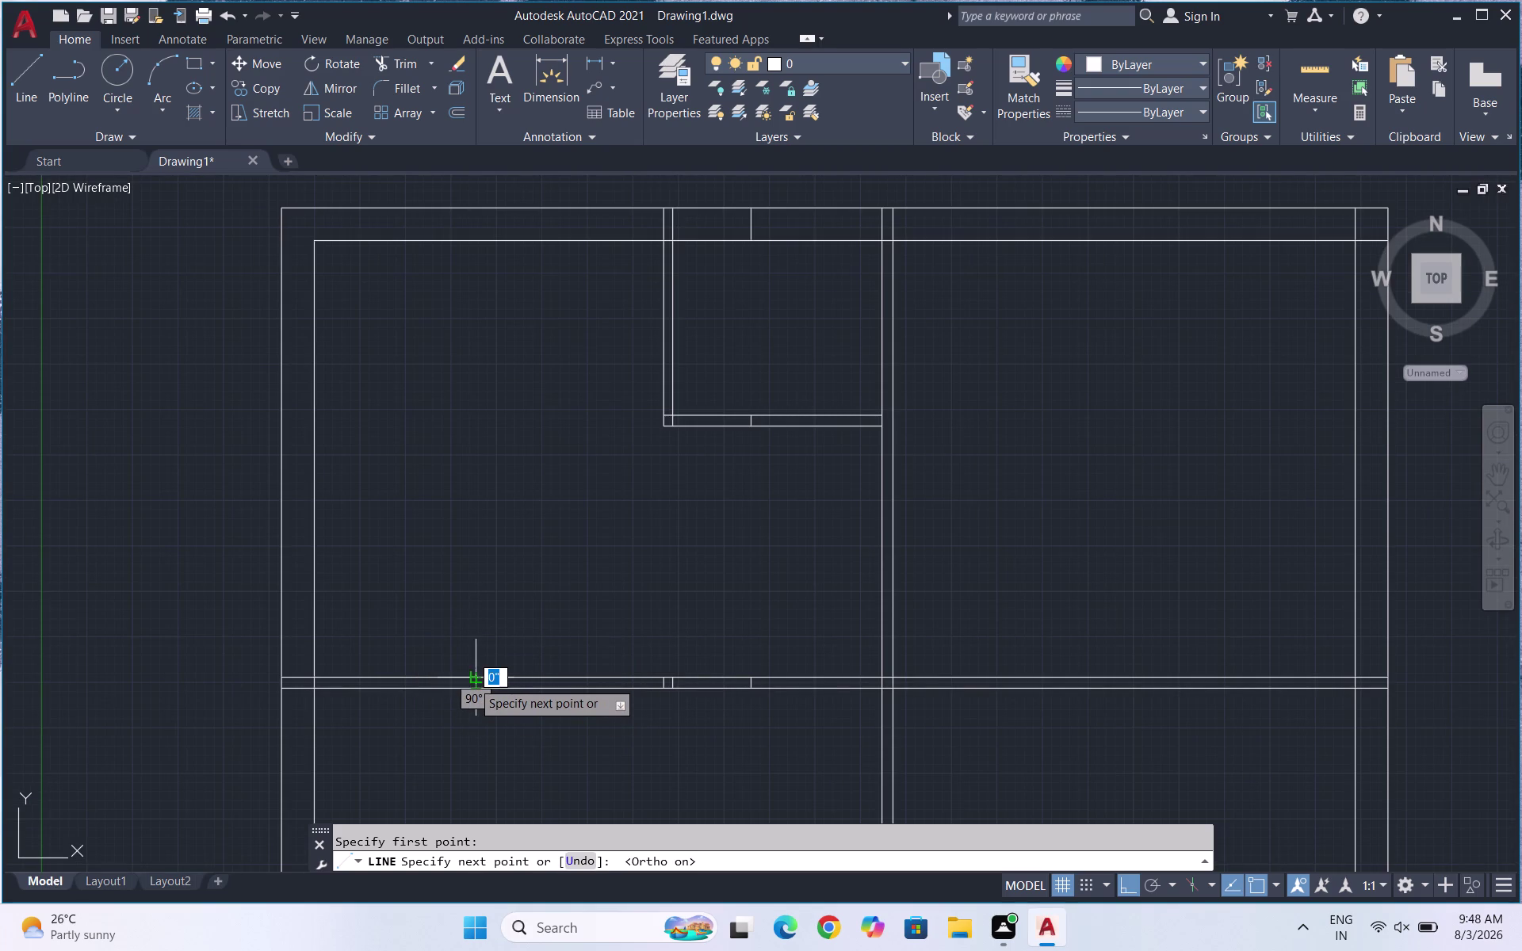
scroll(up, 3)
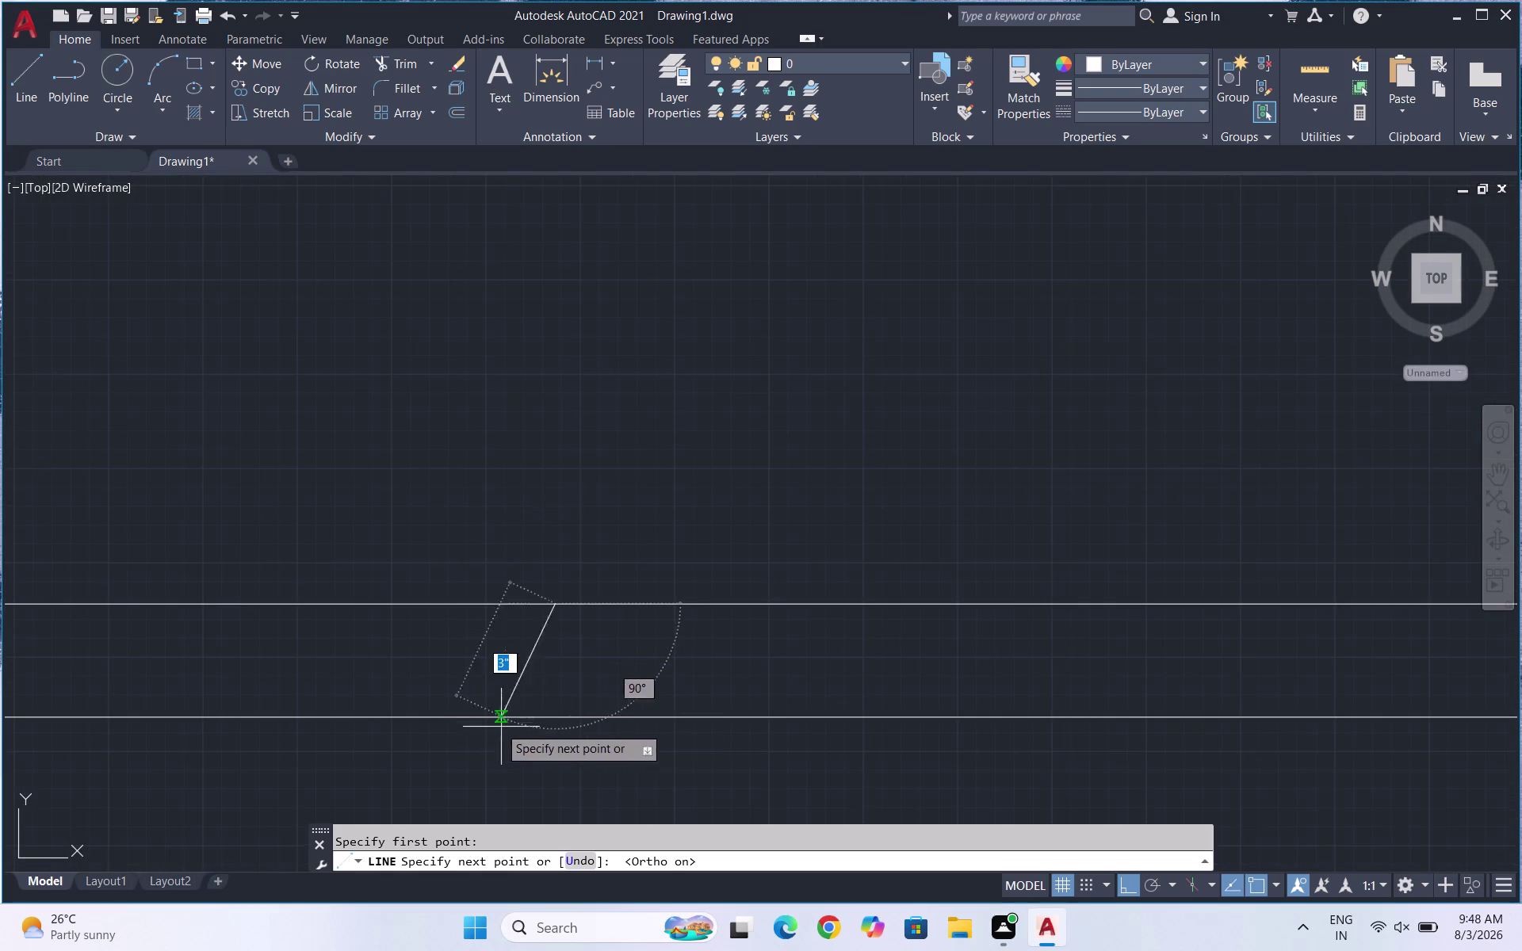
double_click(557, 713)
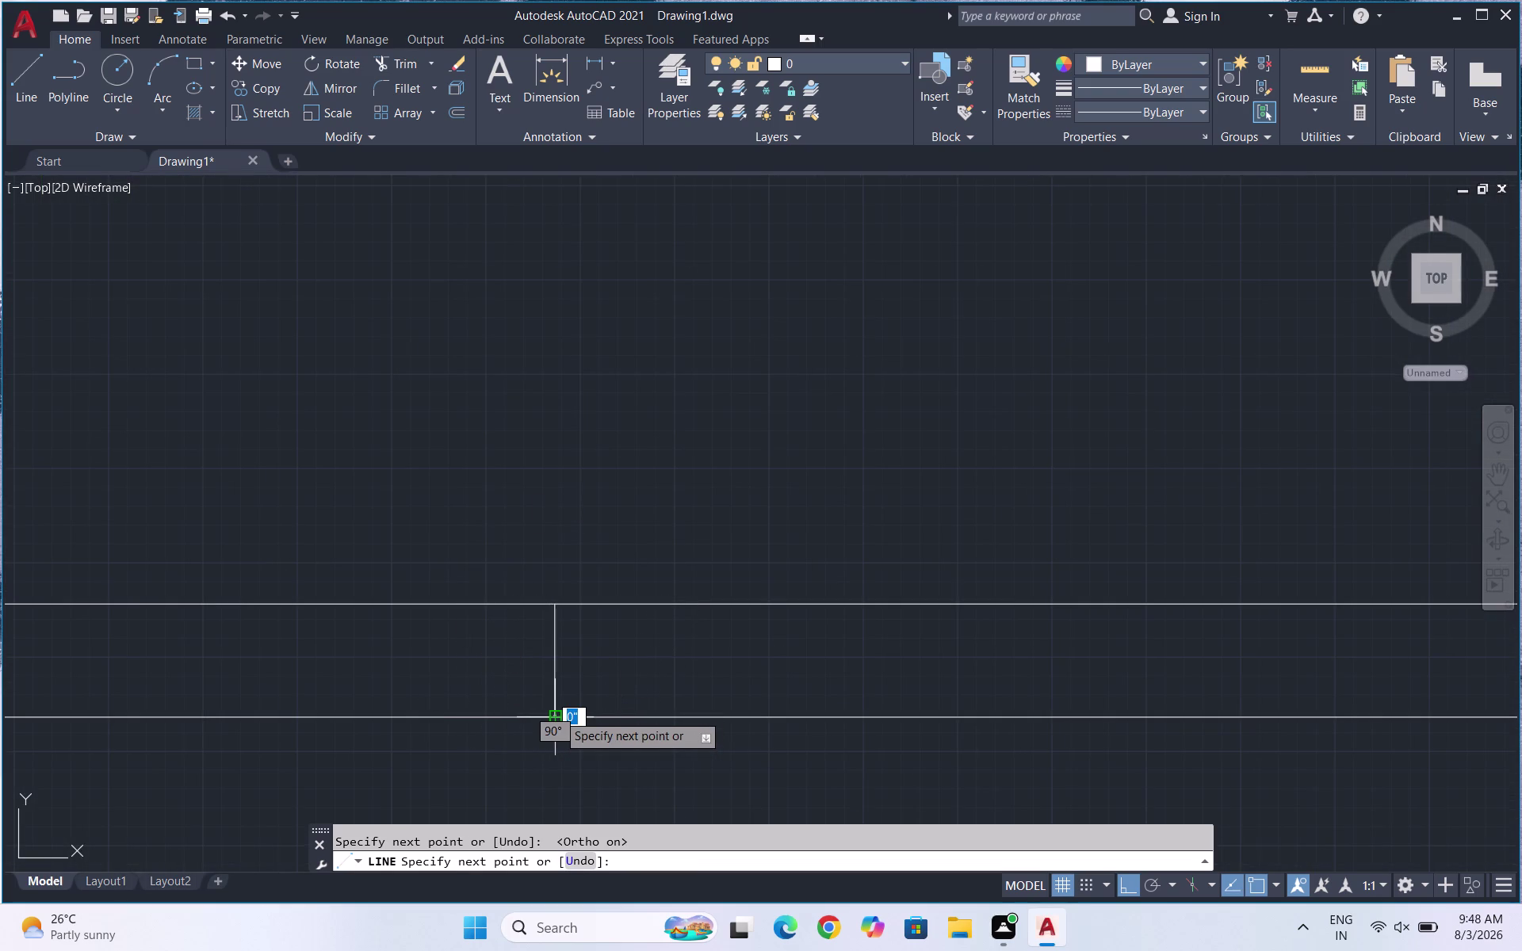
key(space)
scroll(down, 3)
scroll(down, 3)
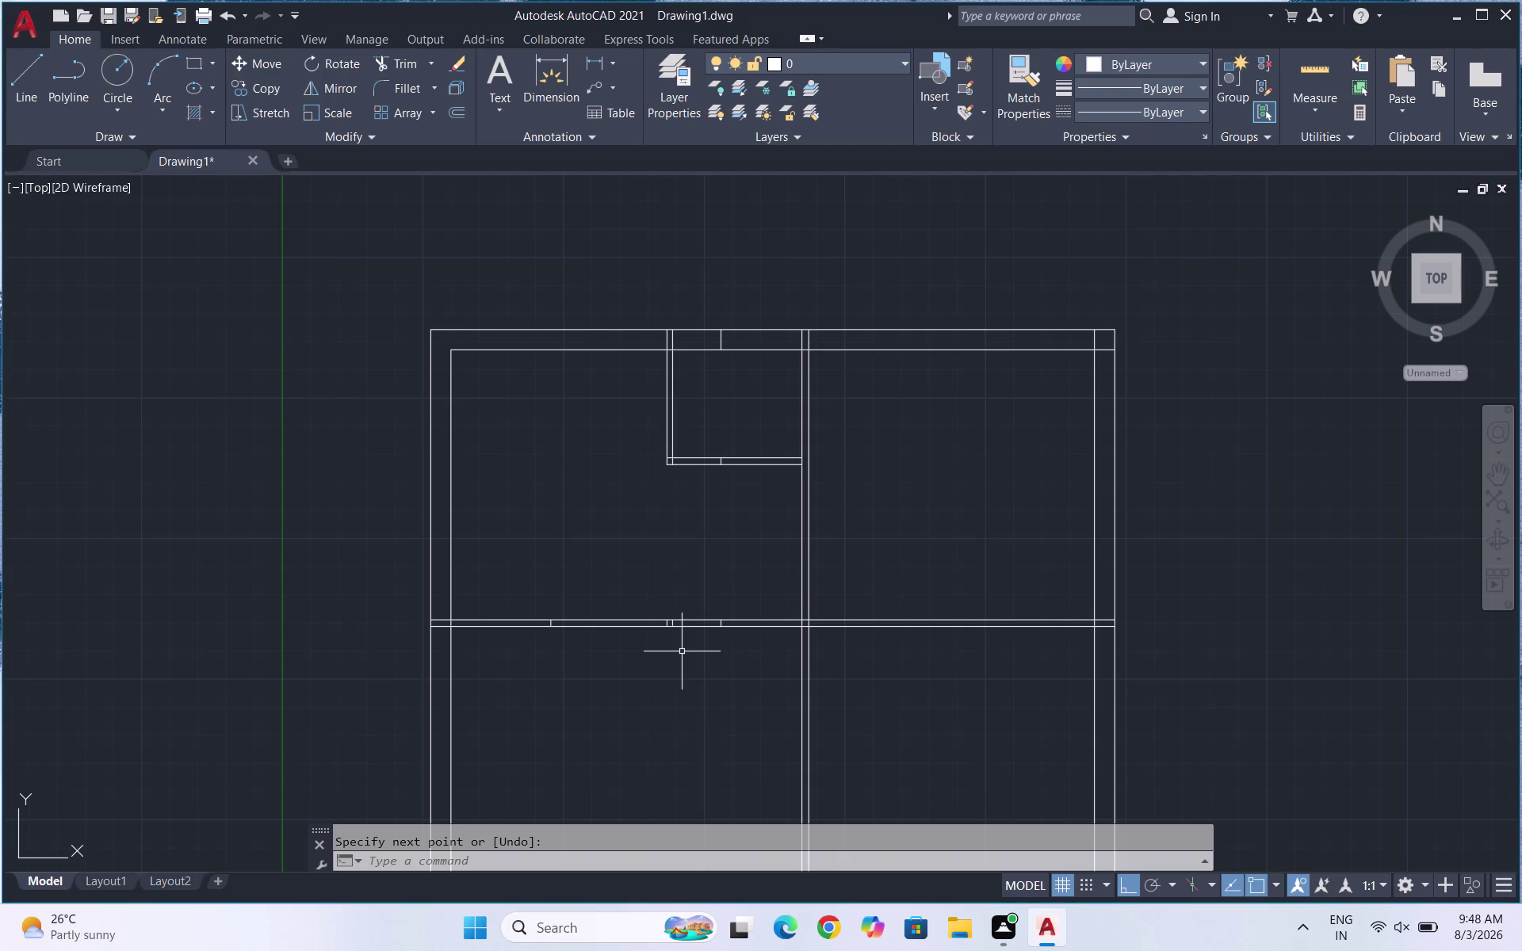
After zooming around the plan, start OFFSET with a 4-foot distance.
scroll(down, 3)
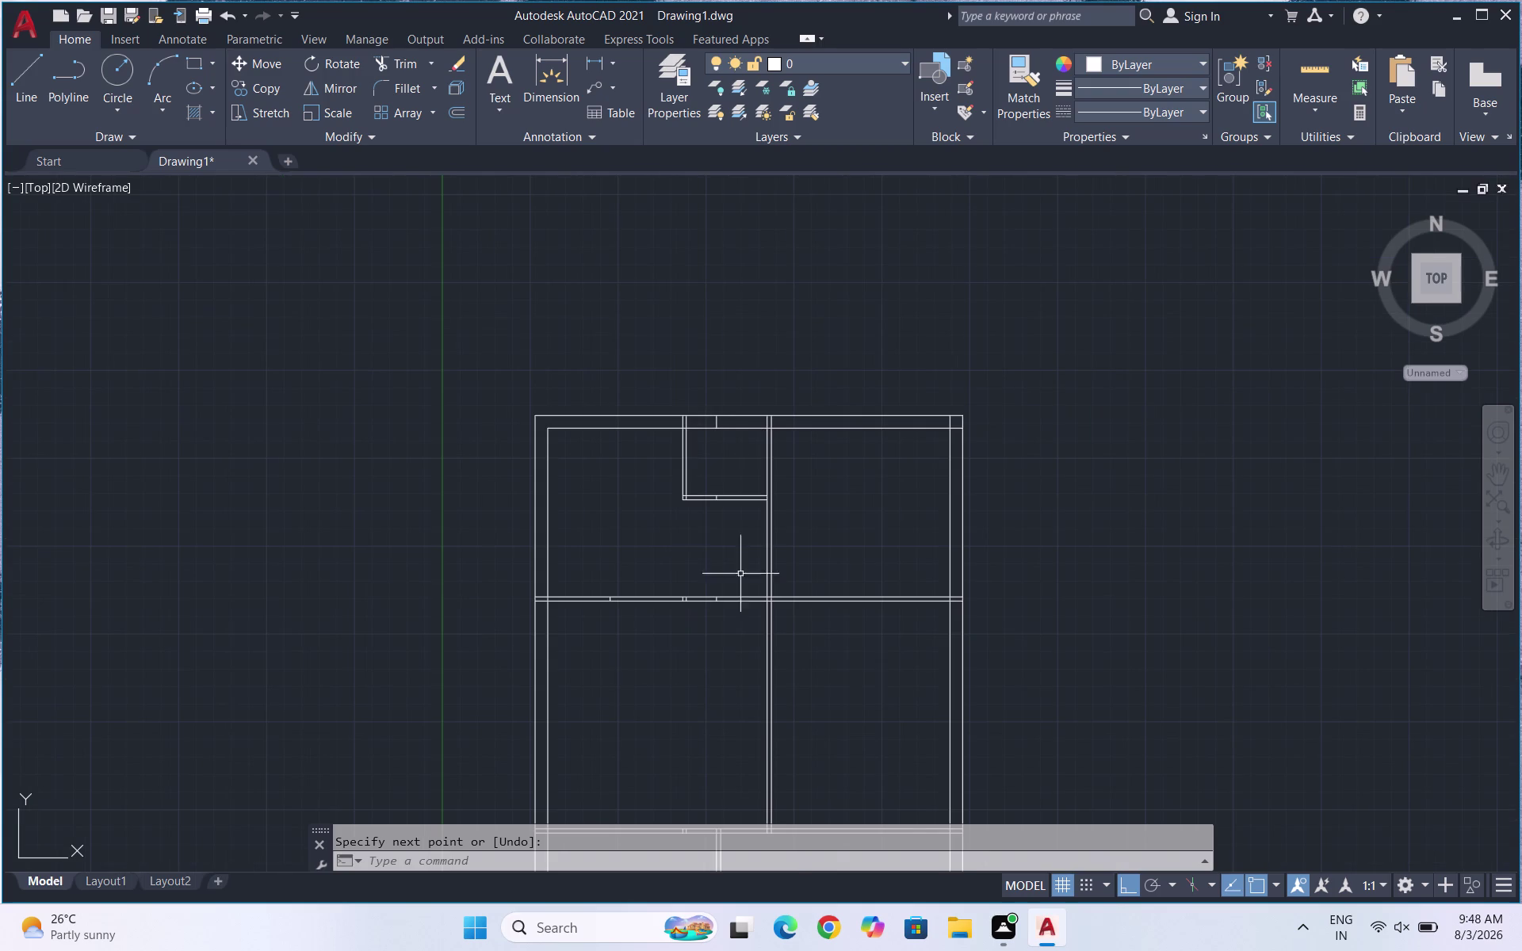
scroll(down, 3)
scroll(down, 3)
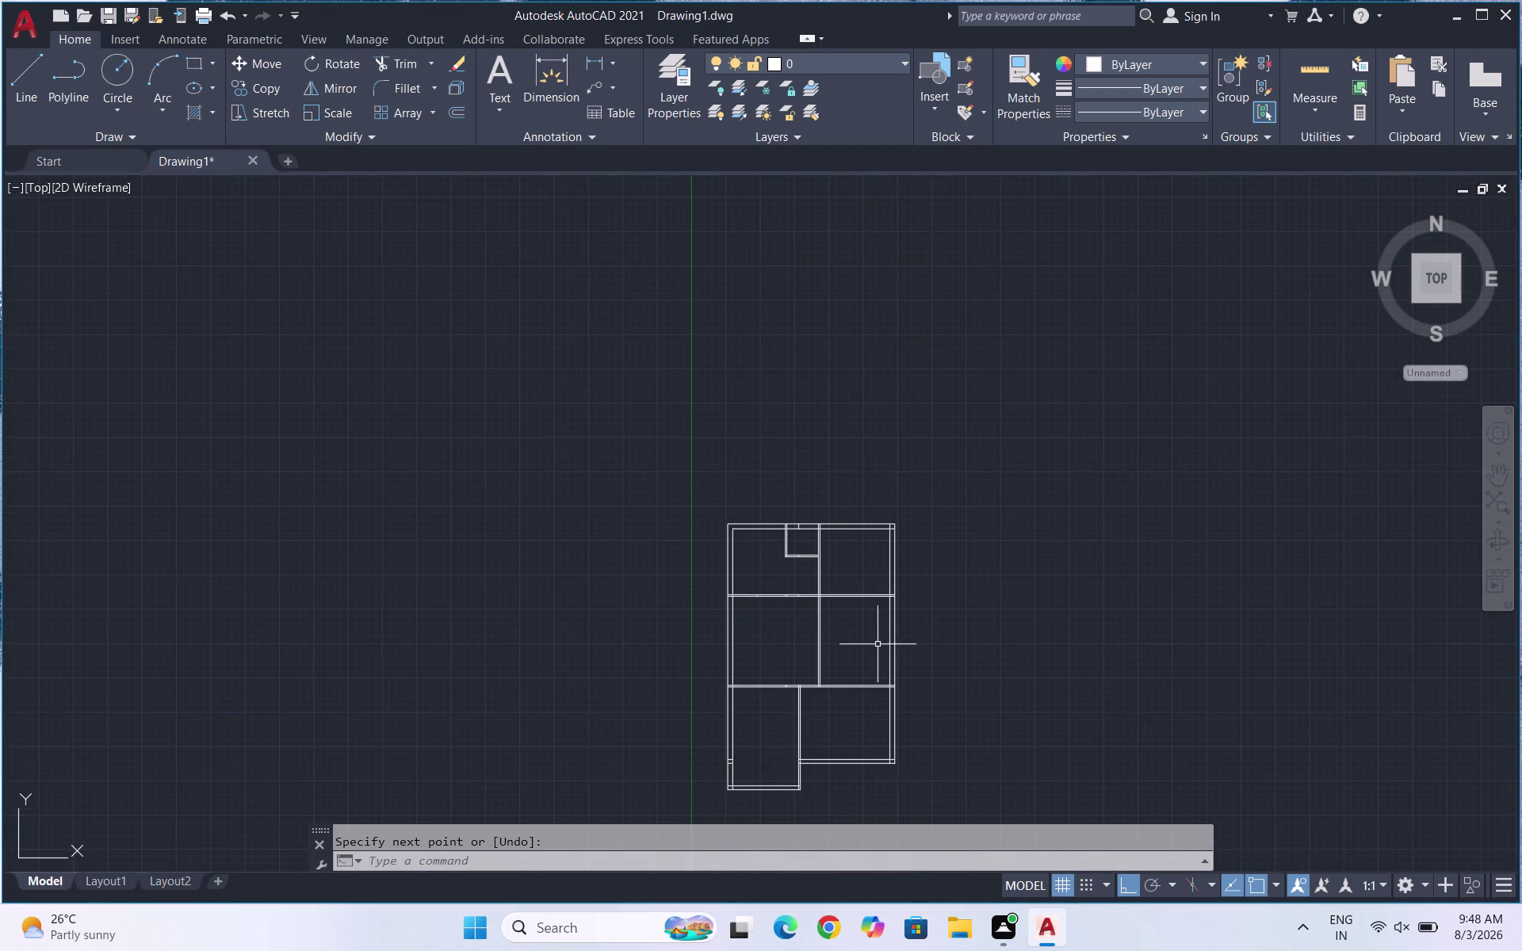
scroll(up, 3)
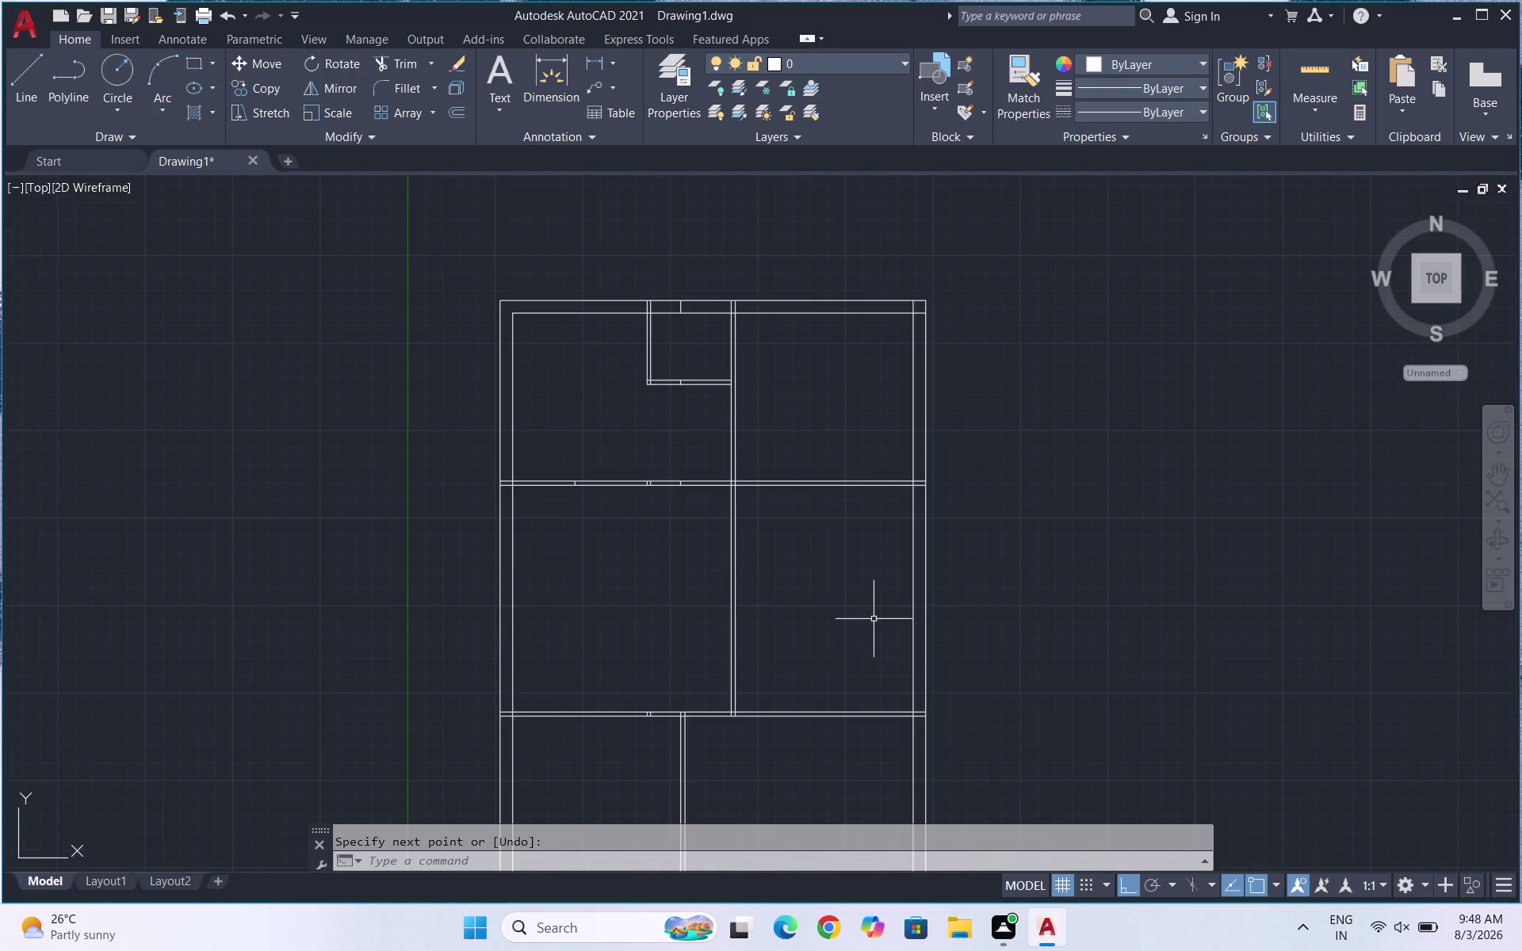
scroll(up, 3)
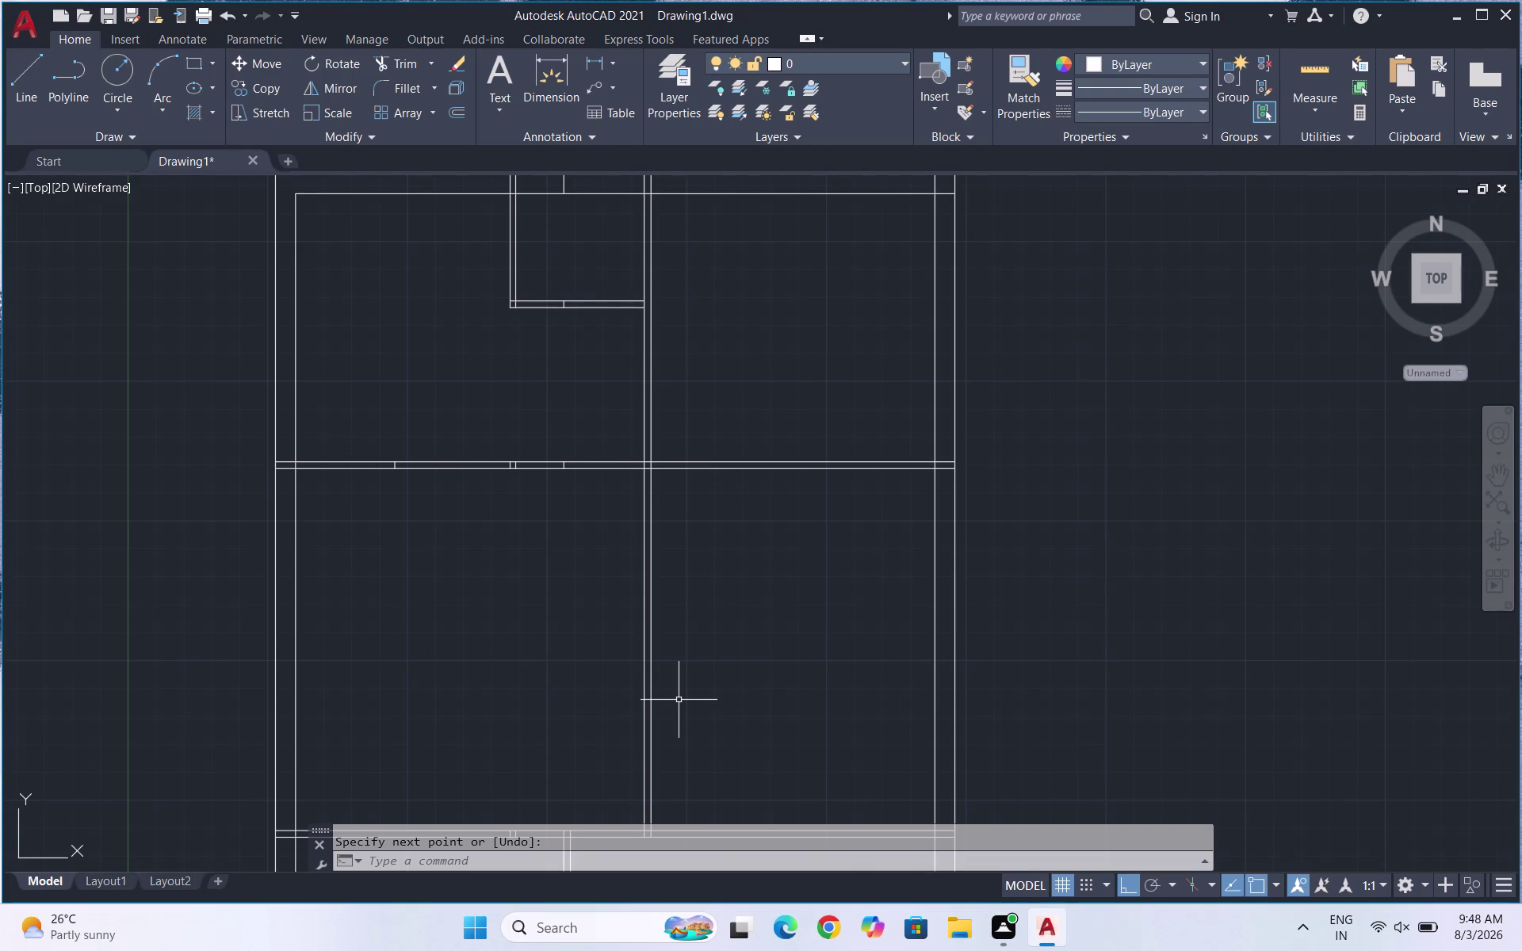
key(o)
key(Return)
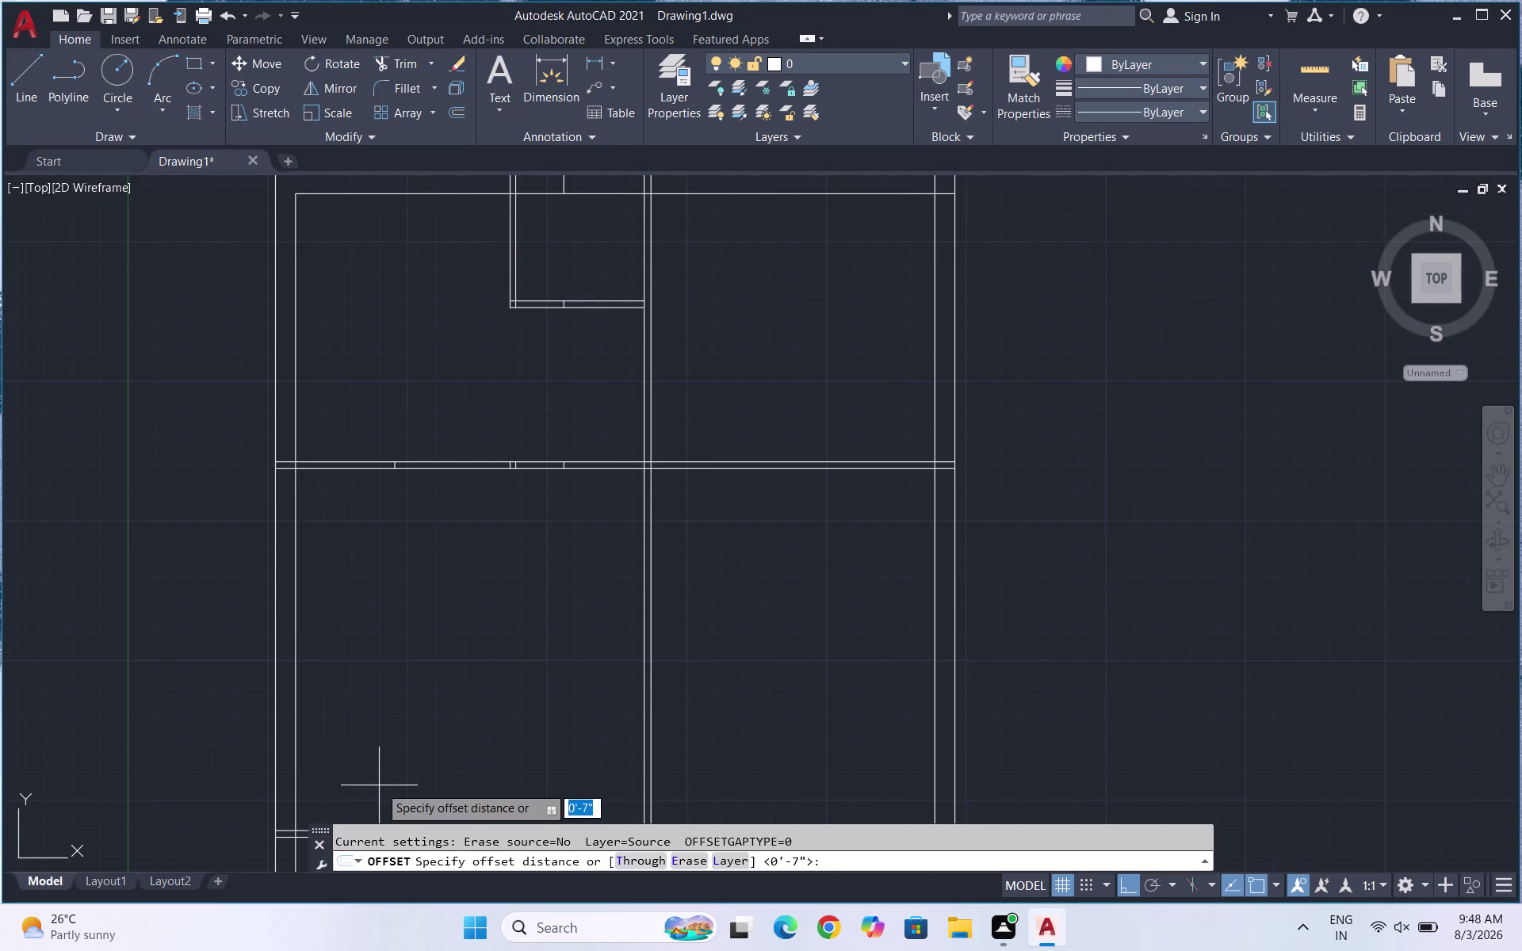
text(4')
key(Return)
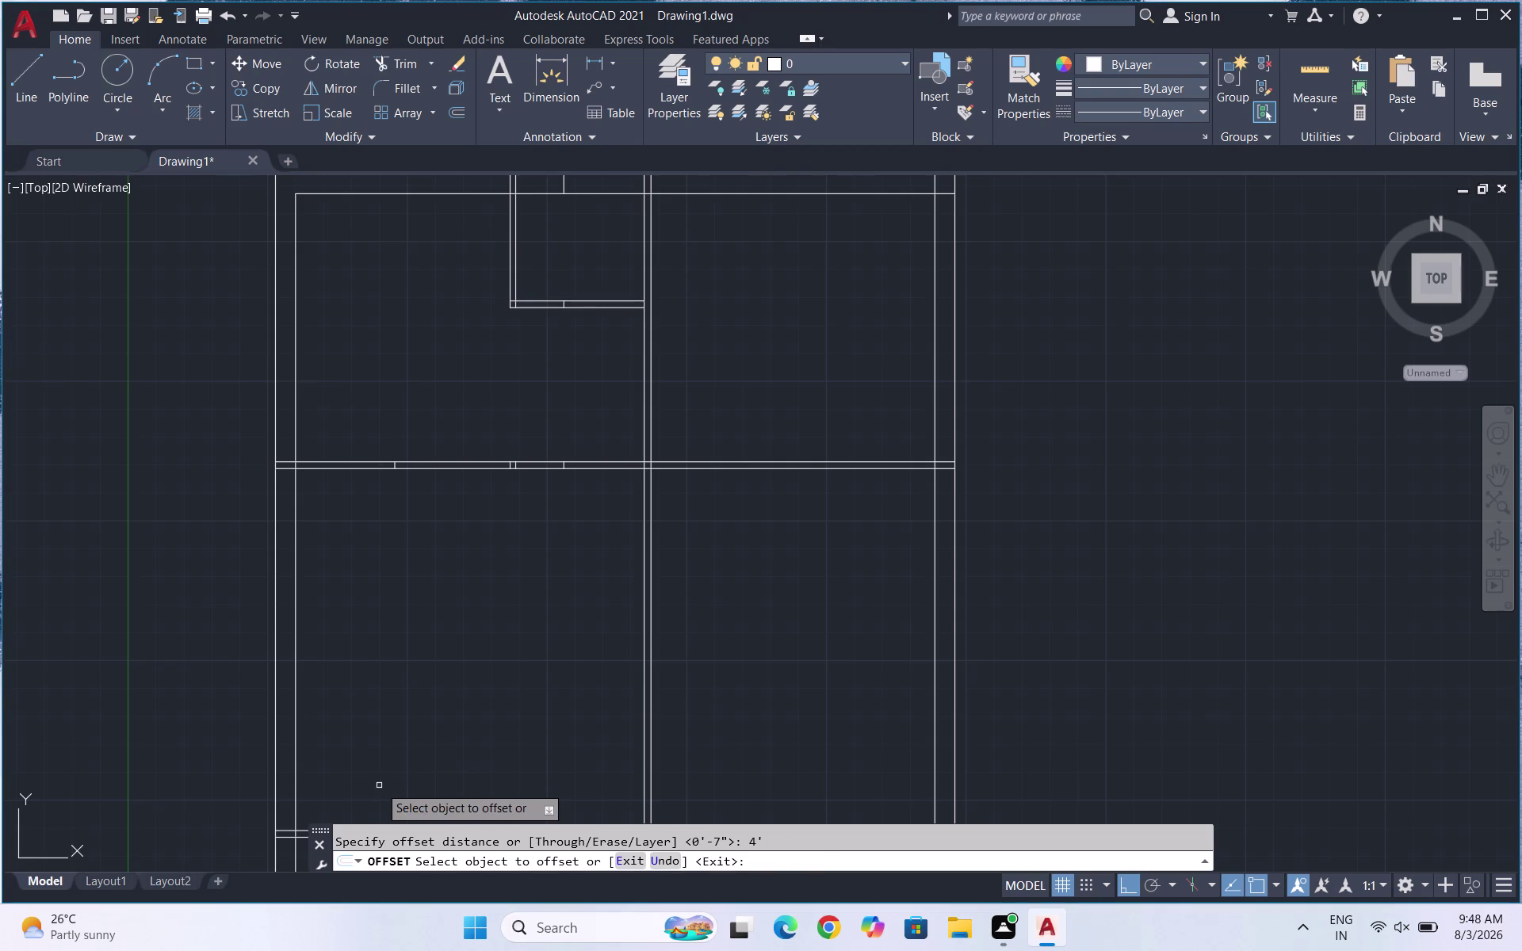